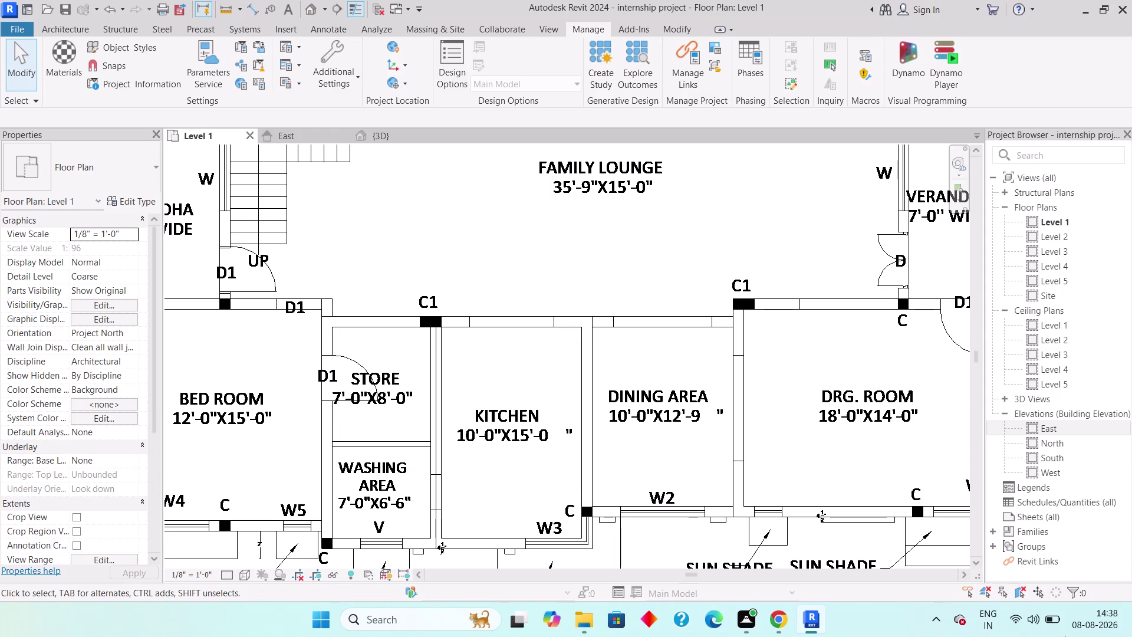
Pan to the row of rooms and measure the W2 opening below the dining area.
scroll(down, 3)
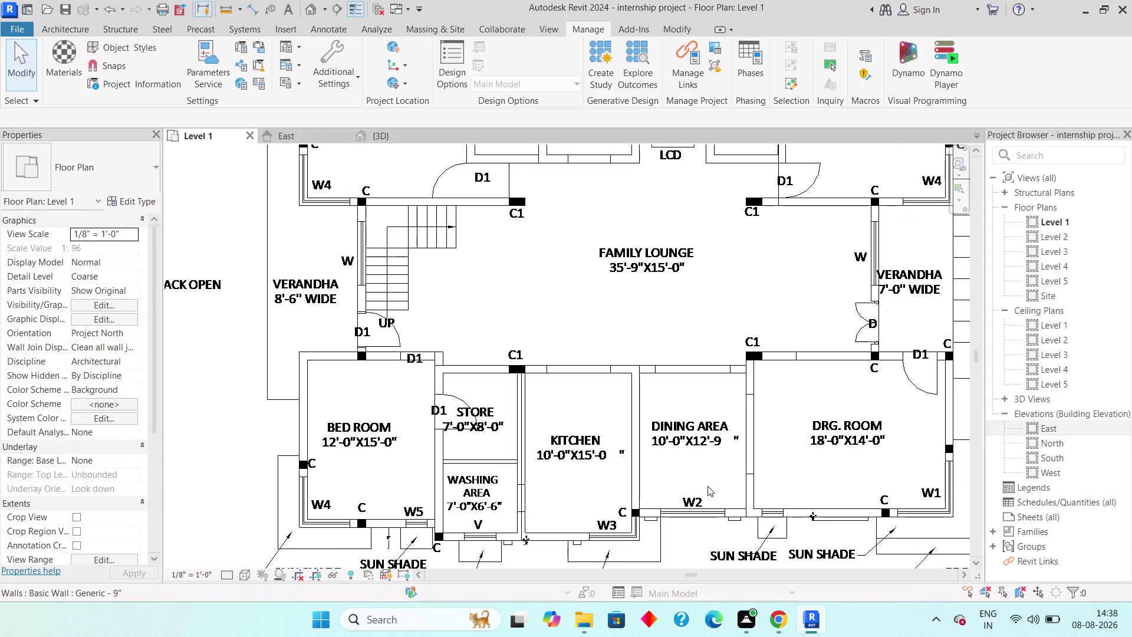
middle_drag(706, 485, 656, 425)
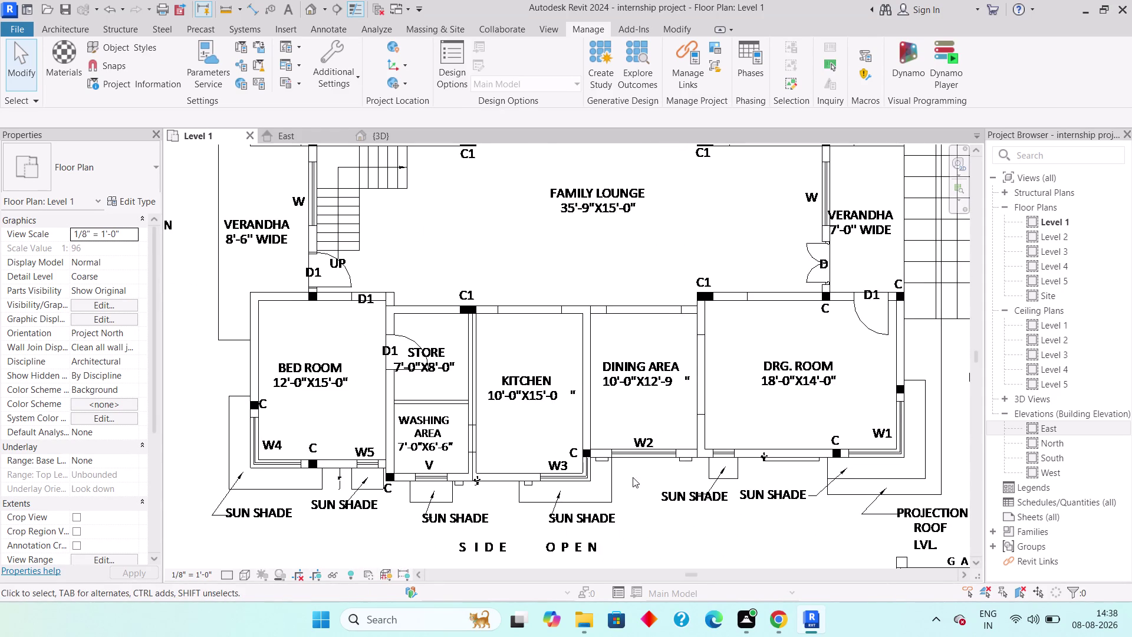
scroll(up, 3)
scroll(up, 3)
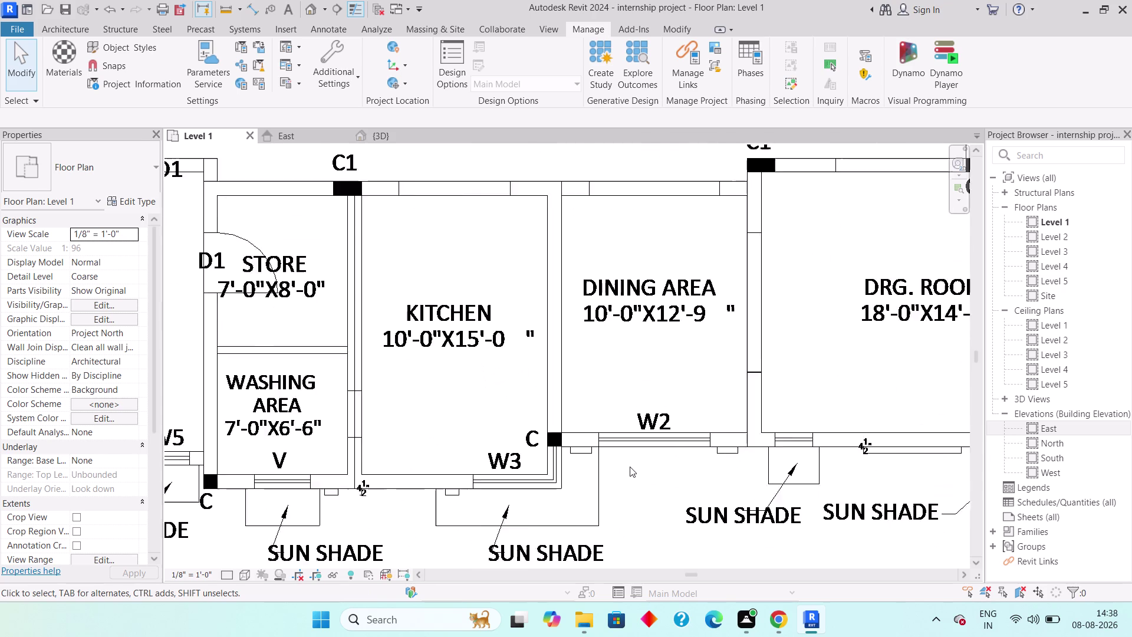
scroll(down, 3)
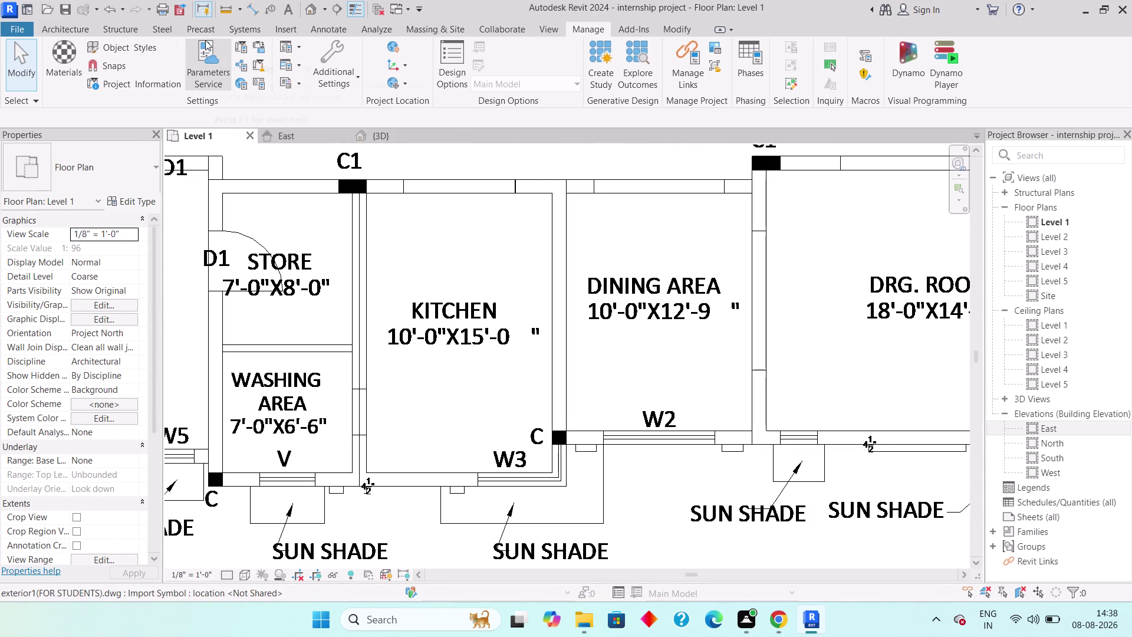
click(219, 11)
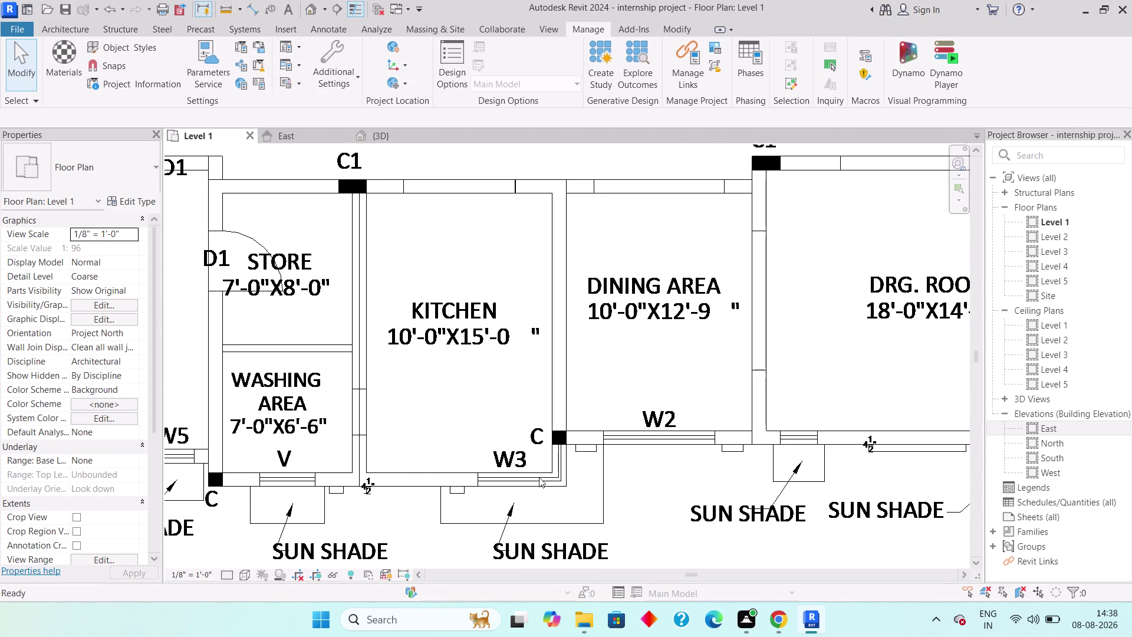
scroll(up, 3)
click(612, 455)
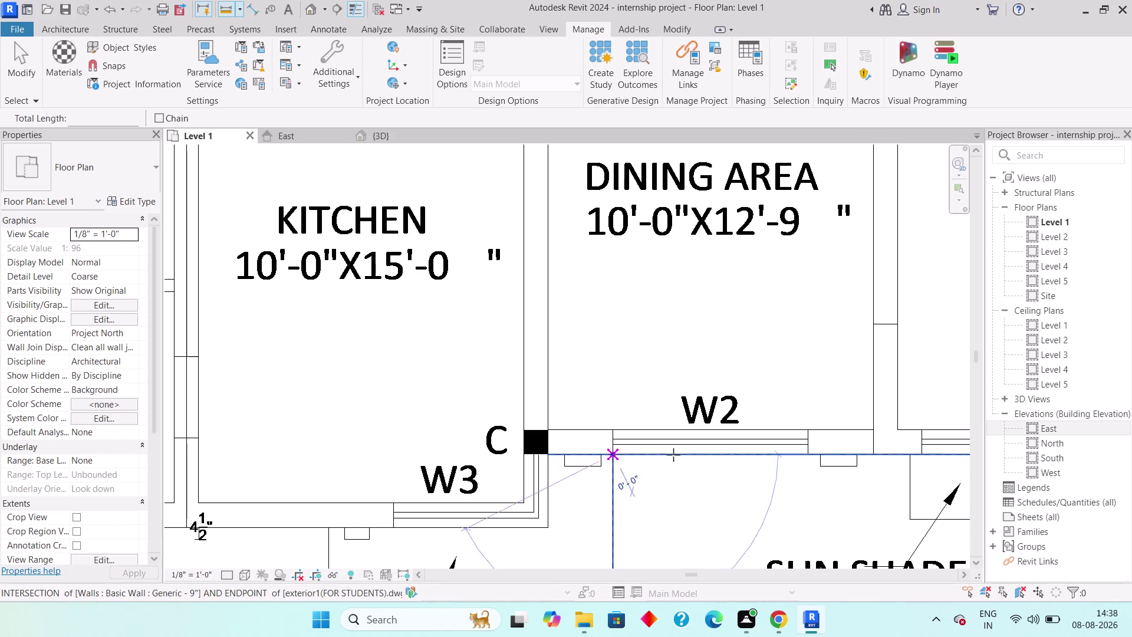
click(810, 453)
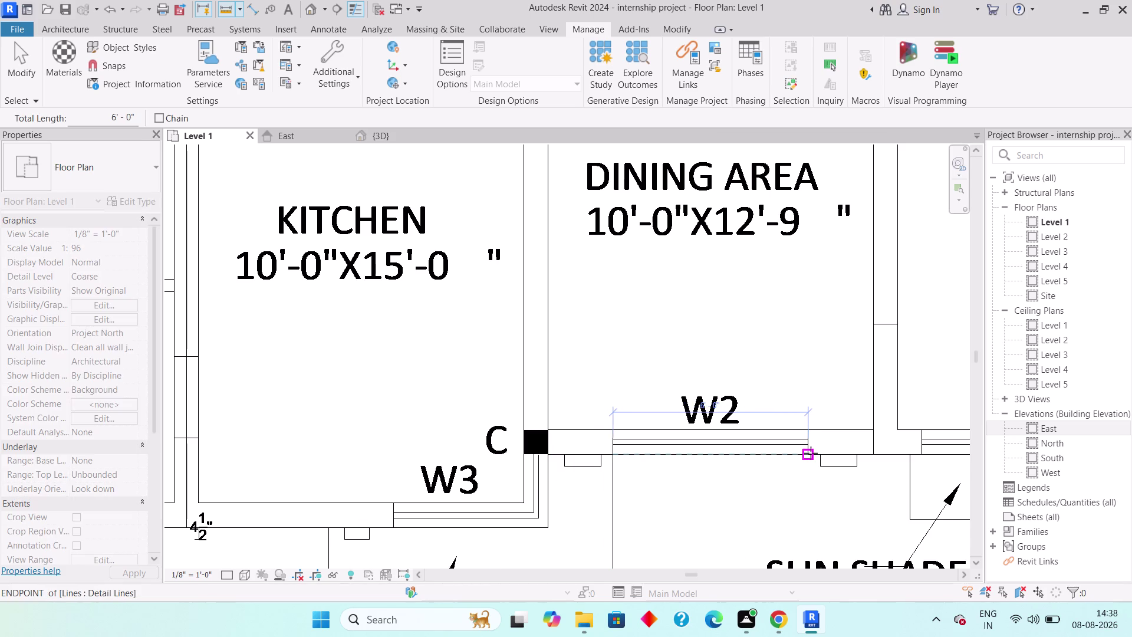
click(707, 407)
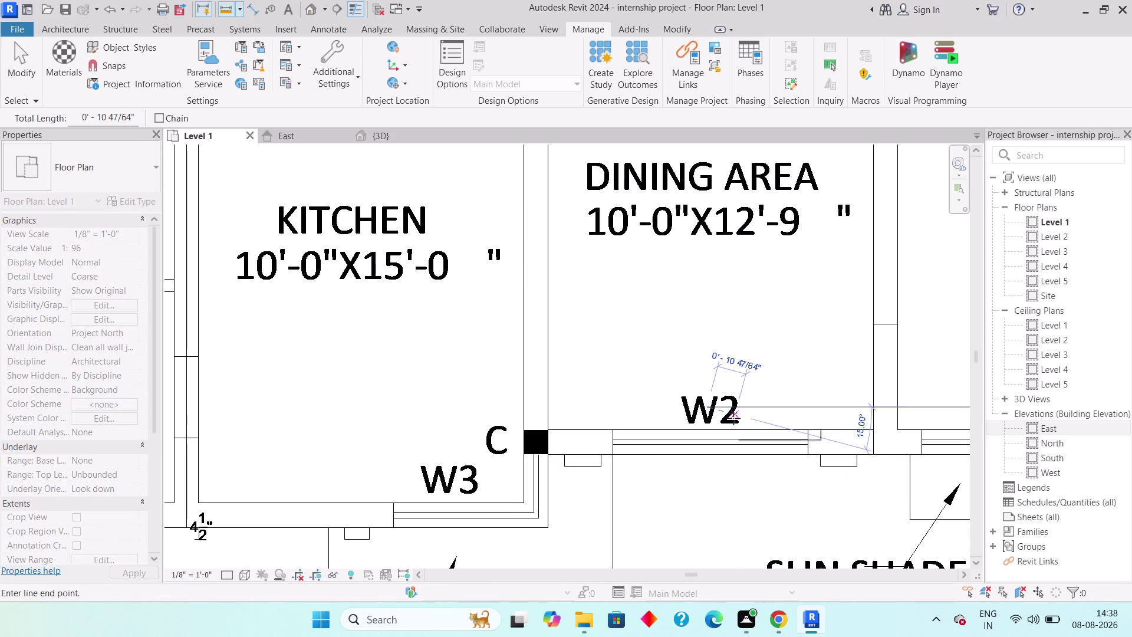
key(Escape)
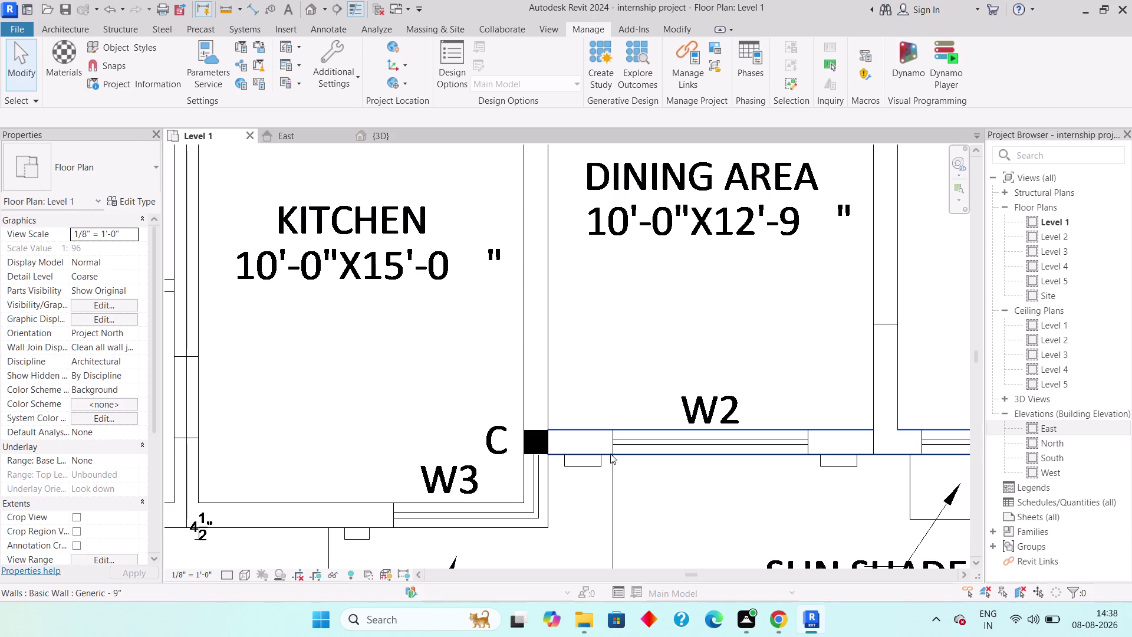
Re-measure the W2 opening end to end, confirming it reads 6'-0".
click(225, 9)
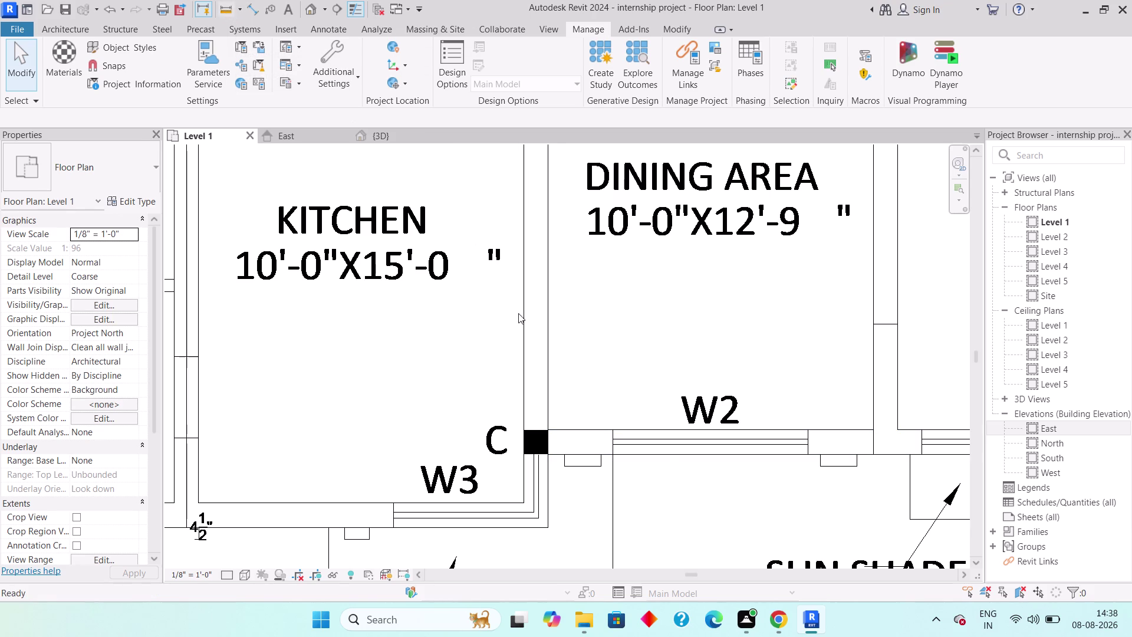
click(616, 456)
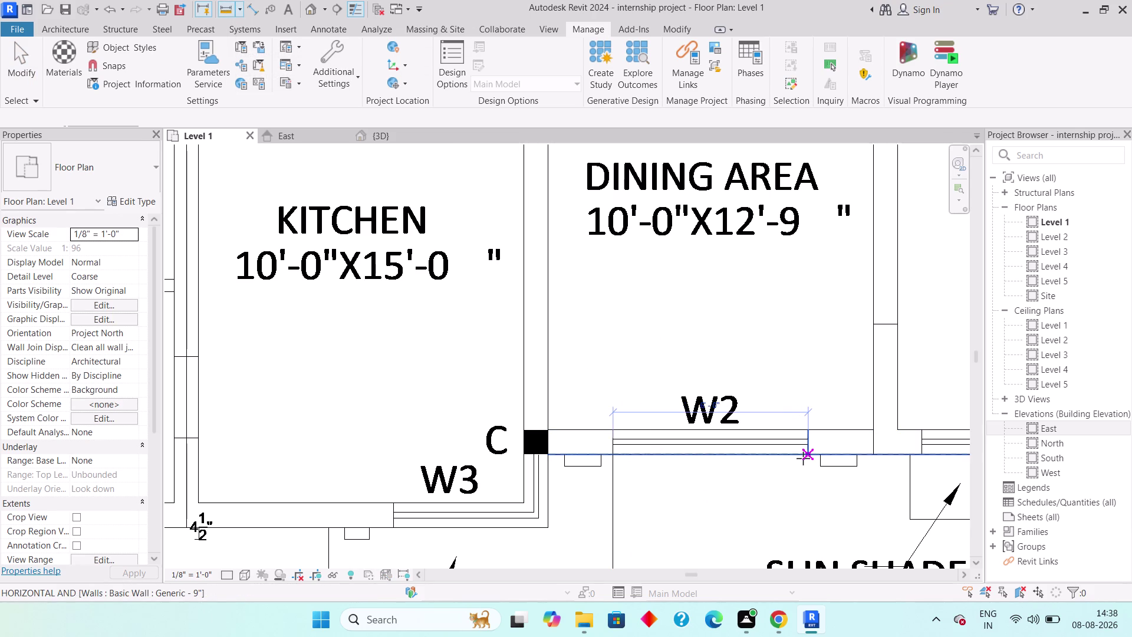
click(806, 458)
scroll(up, 3)
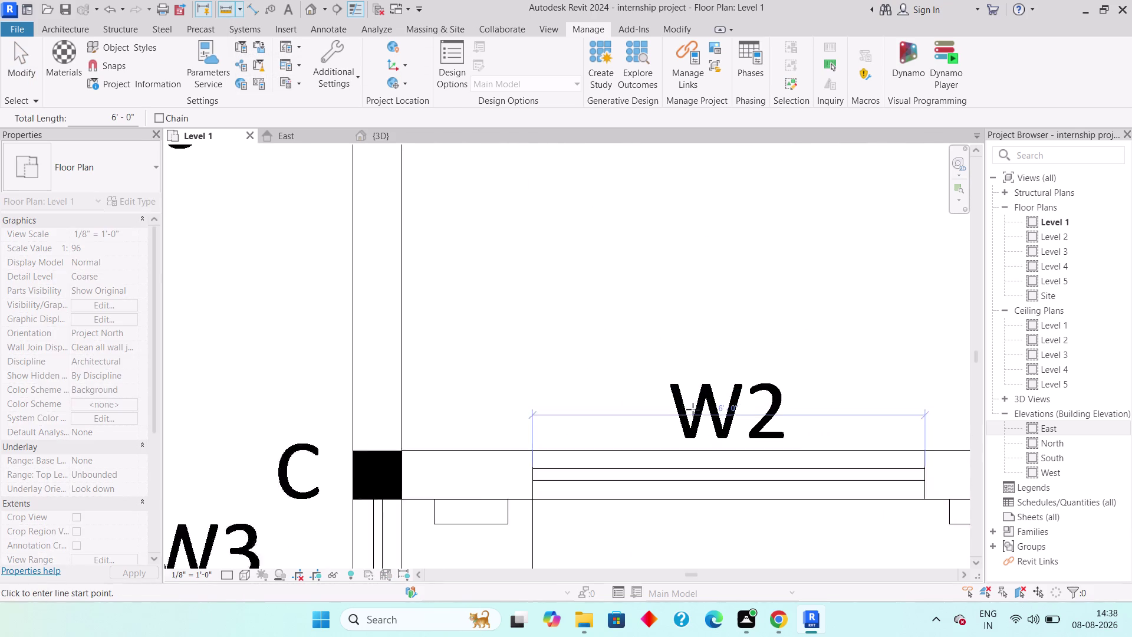
scroll(up, 3)
scroll(up, 3)
scroll(down, 3)
scroll(down, 3)
scroll(down, 3)
scroll(down, 3)
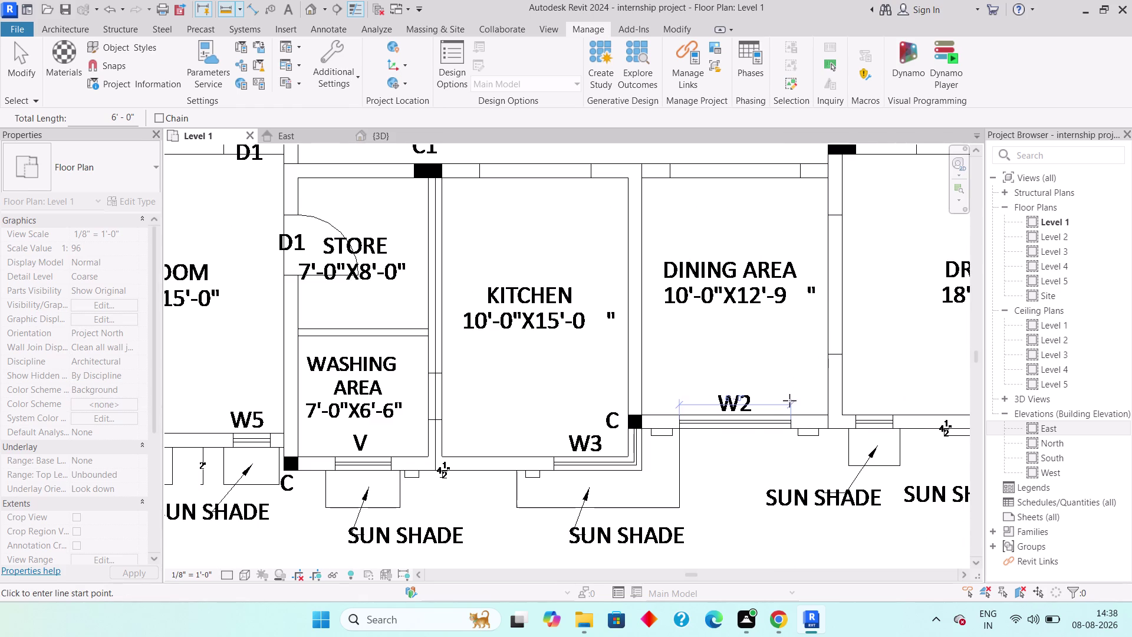
key(Escape)
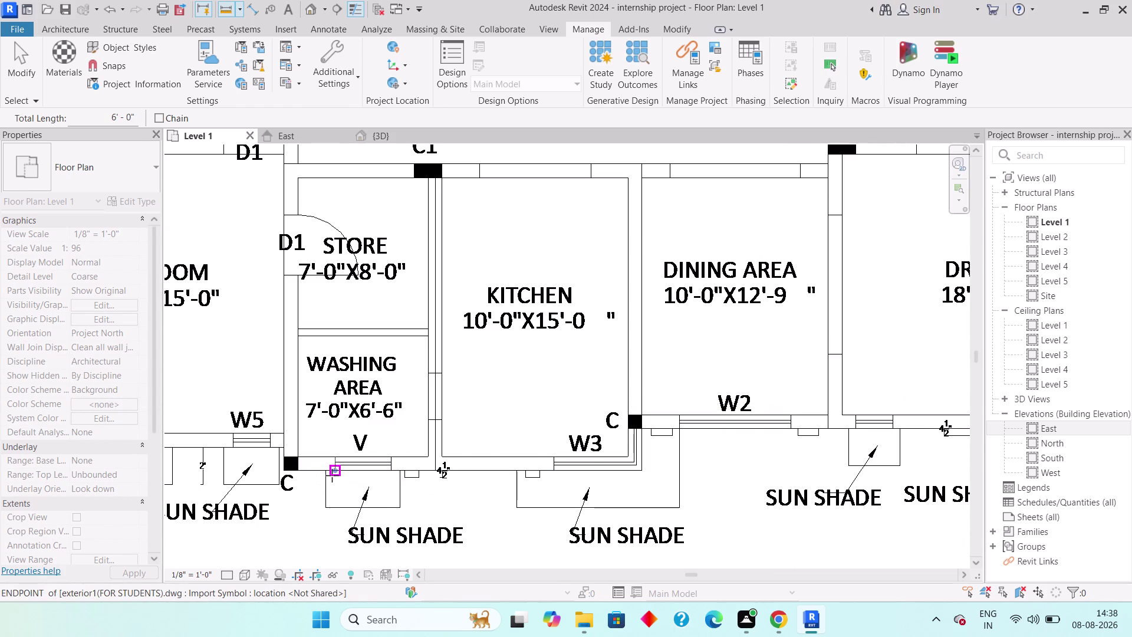
Pan to the washing area and begin measuring the V opening from its left end.
middle_drag(332, 475, 405, 477)
scroll(up, 3)
scroll(up, 3)
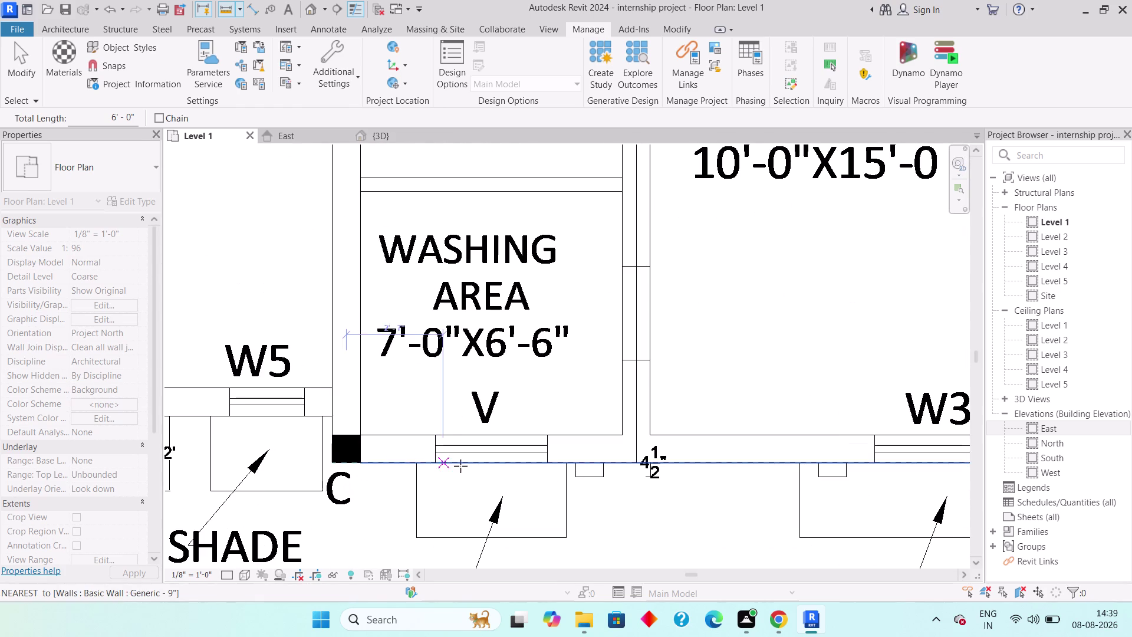
click(433, 463)
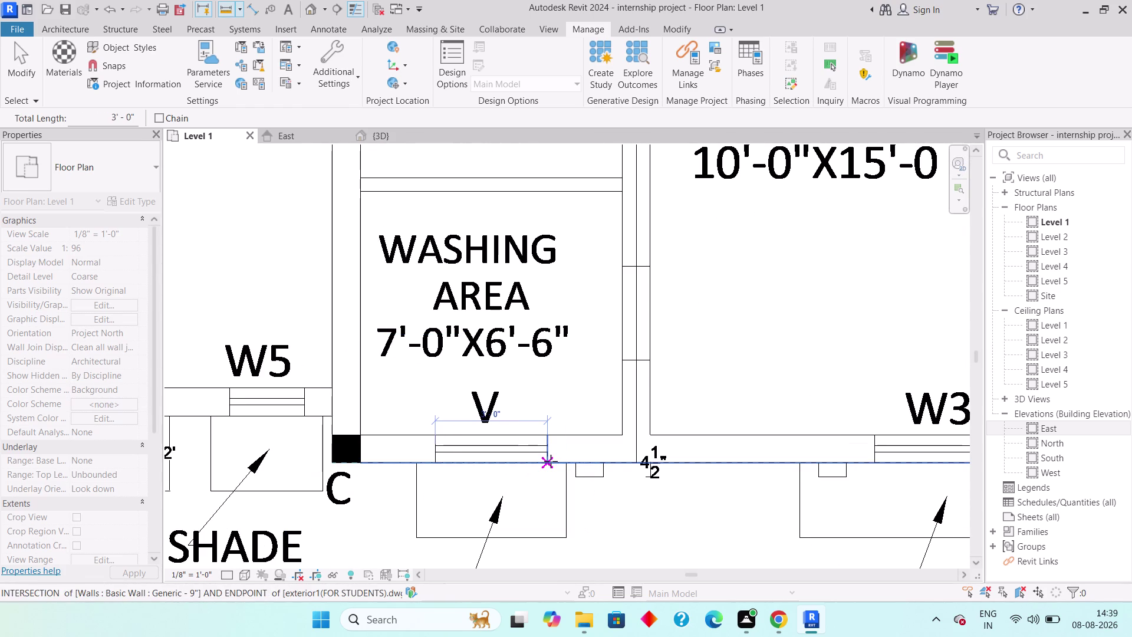
click(550, 461)
scroll(up, 3)
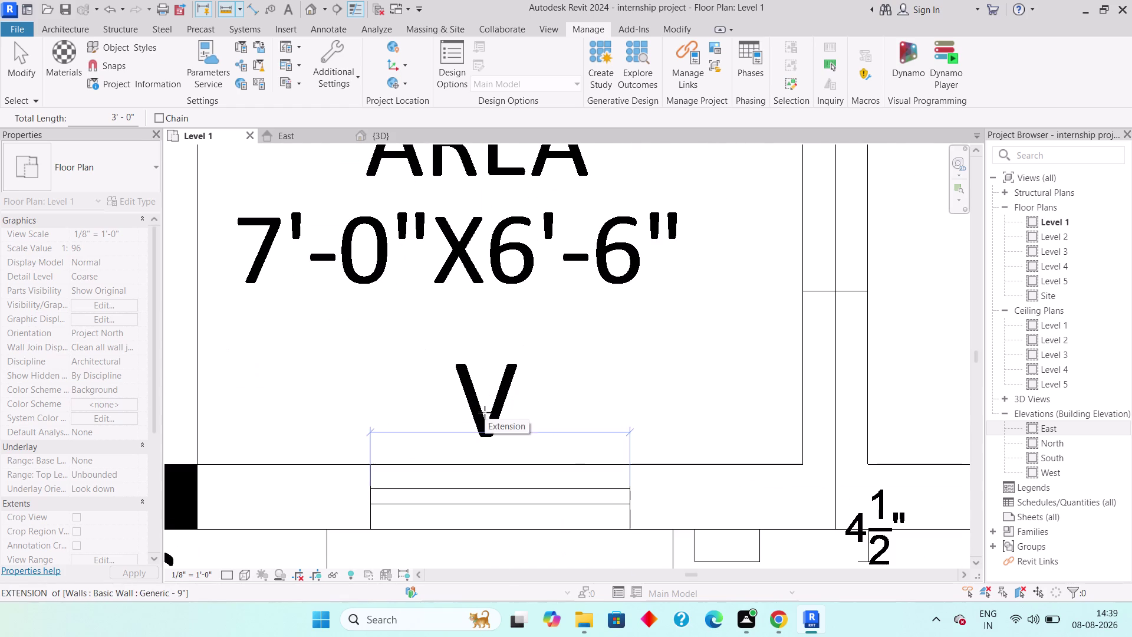
scroll(down, 3)
scroll(down, 3)
middle_drag(459, 419, 674, 415)
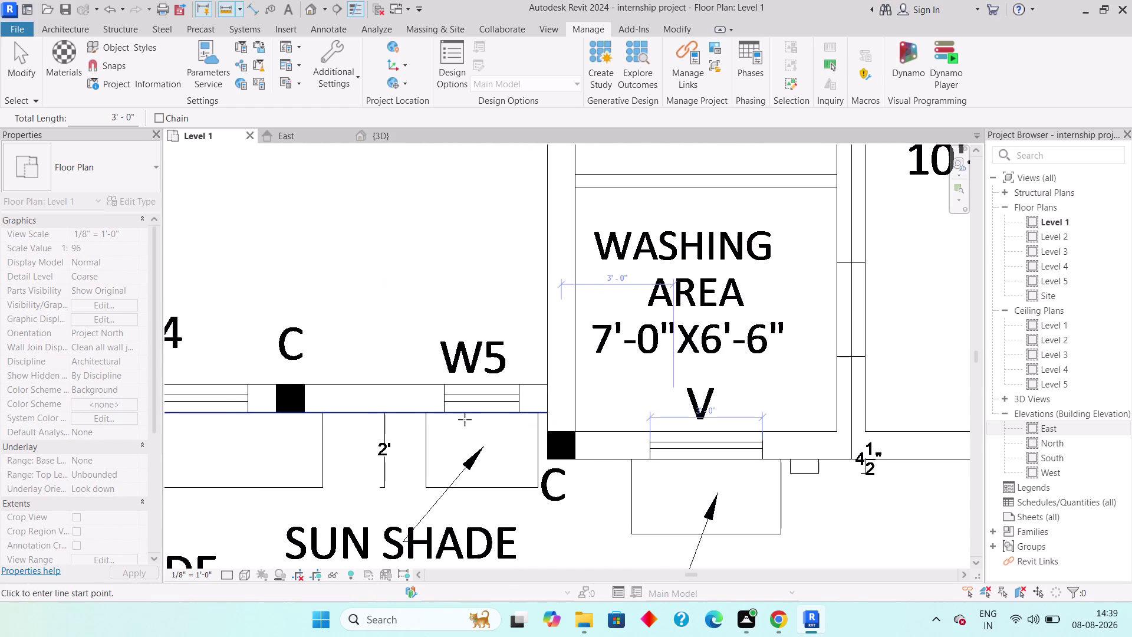
scroll(up, 3)
click(436, 402)
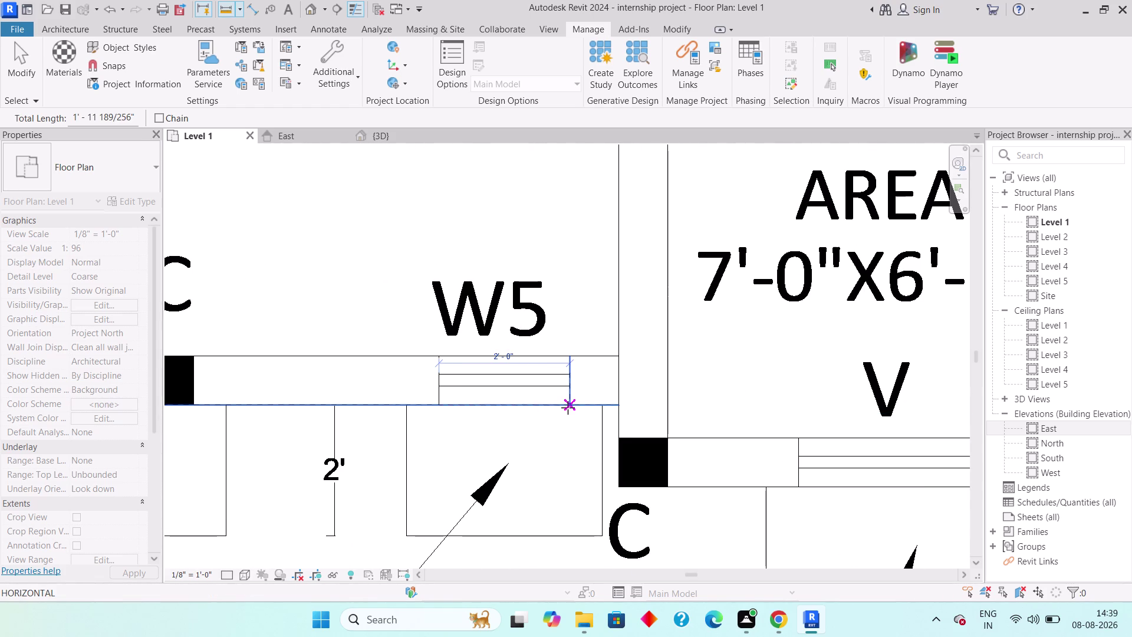
click(569, 405)
key(Escape)
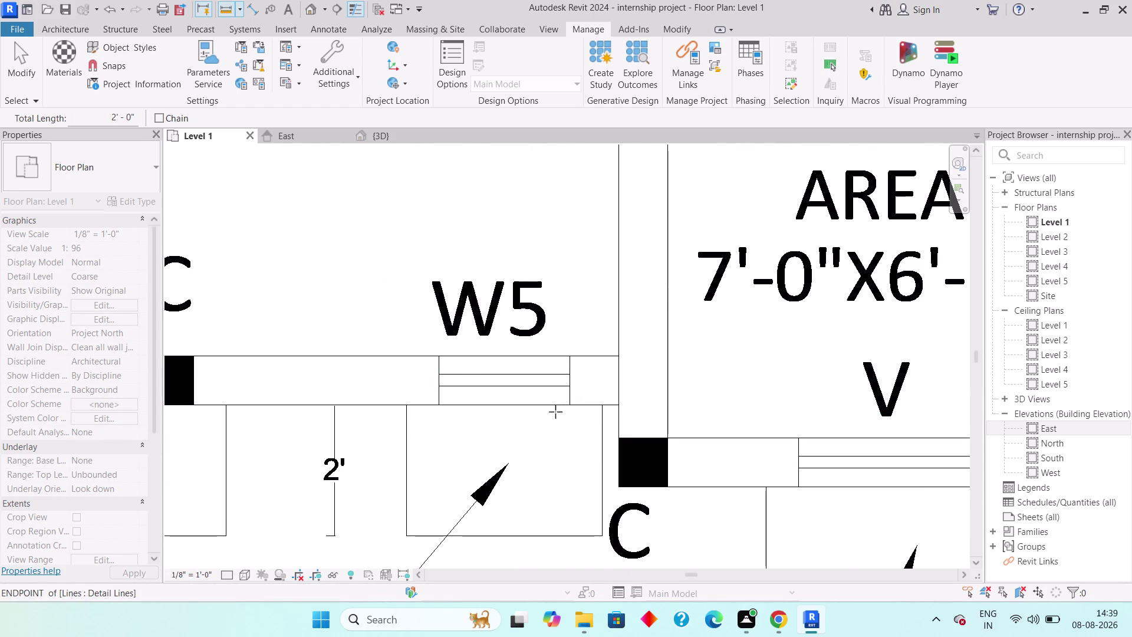
scroll(down, 3)
middle_drag(529, 475, 679, 414)
scroll(down, 3)
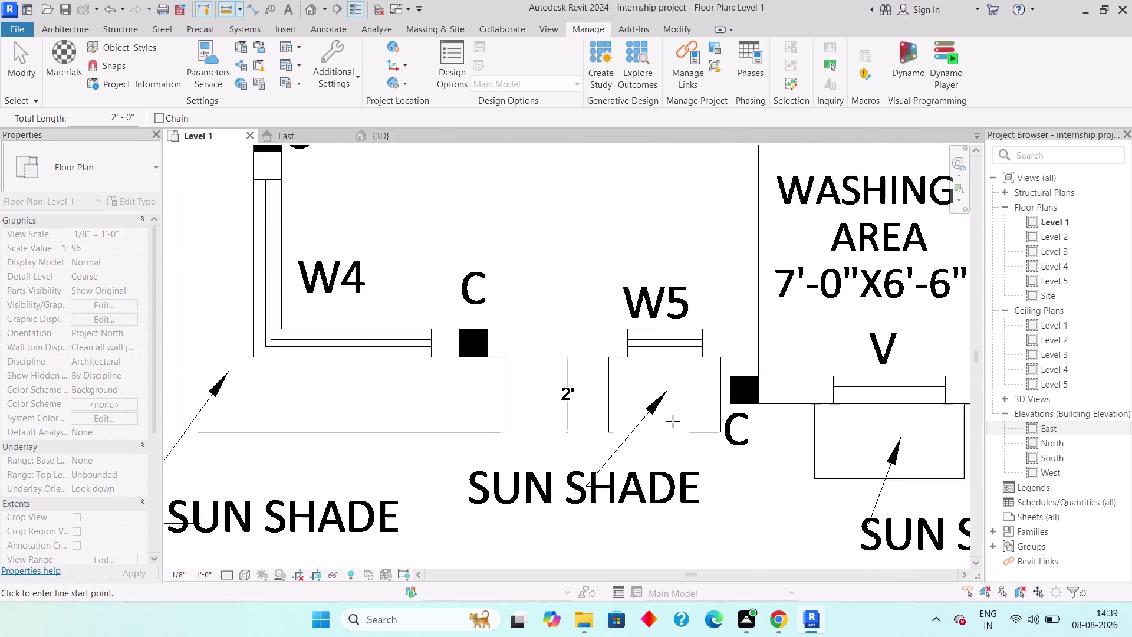
scroll(down, 3)
middle_drag(811, 470, 480, 503)
scroll(down, 3)
middle_drag(675, 489, 654, 508)
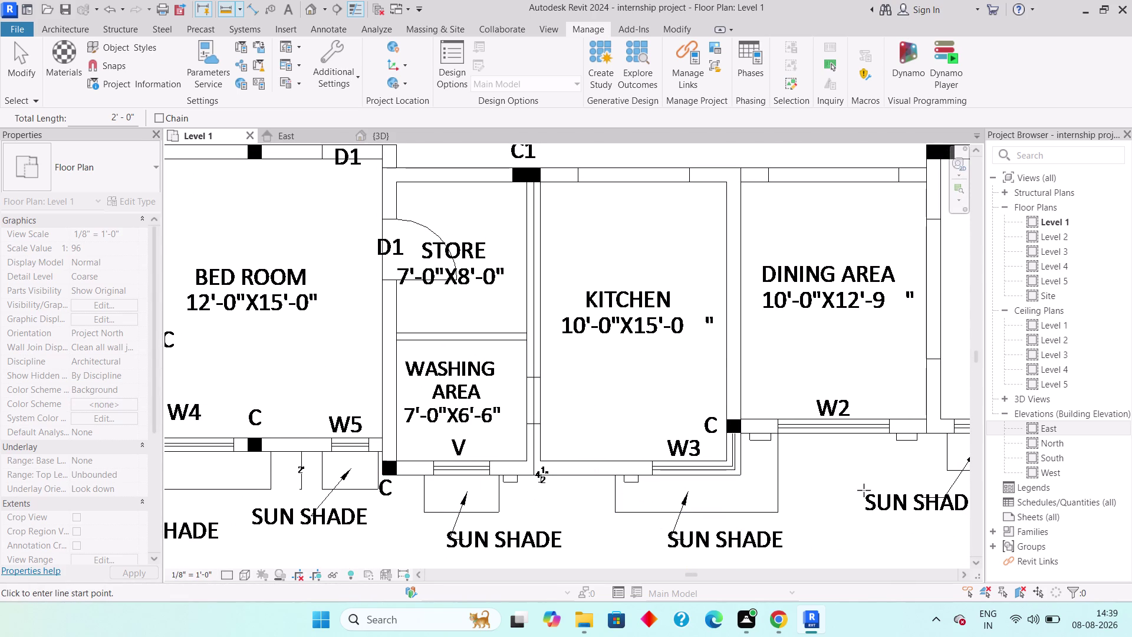
middle_drag(808, 485, 639, 483)
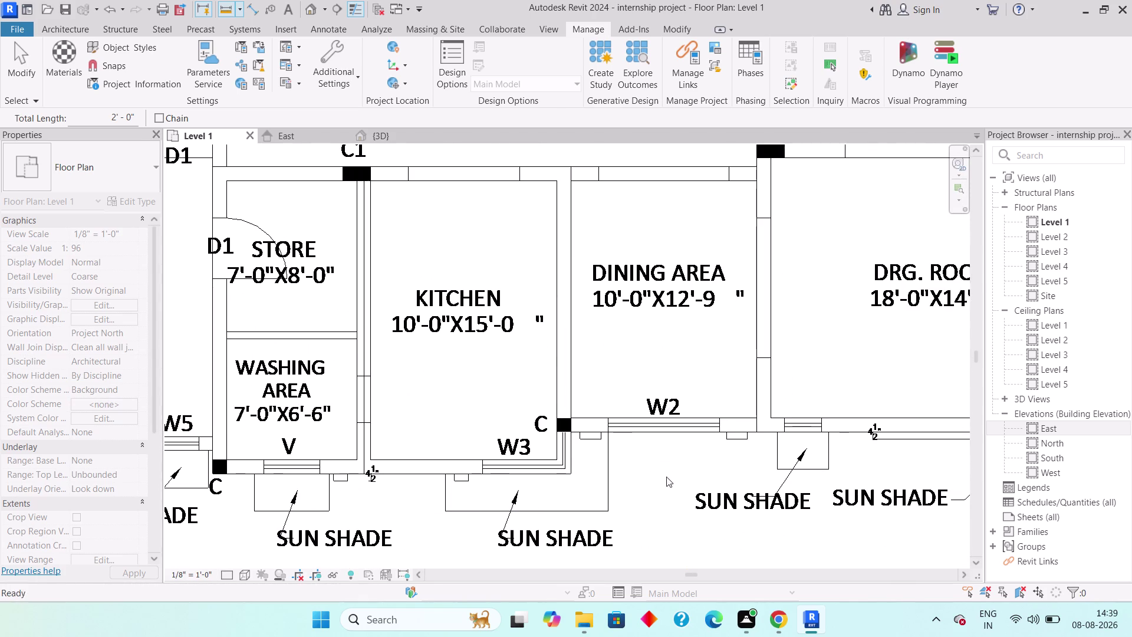
scroll(up, 3)
scroll(up, 3)
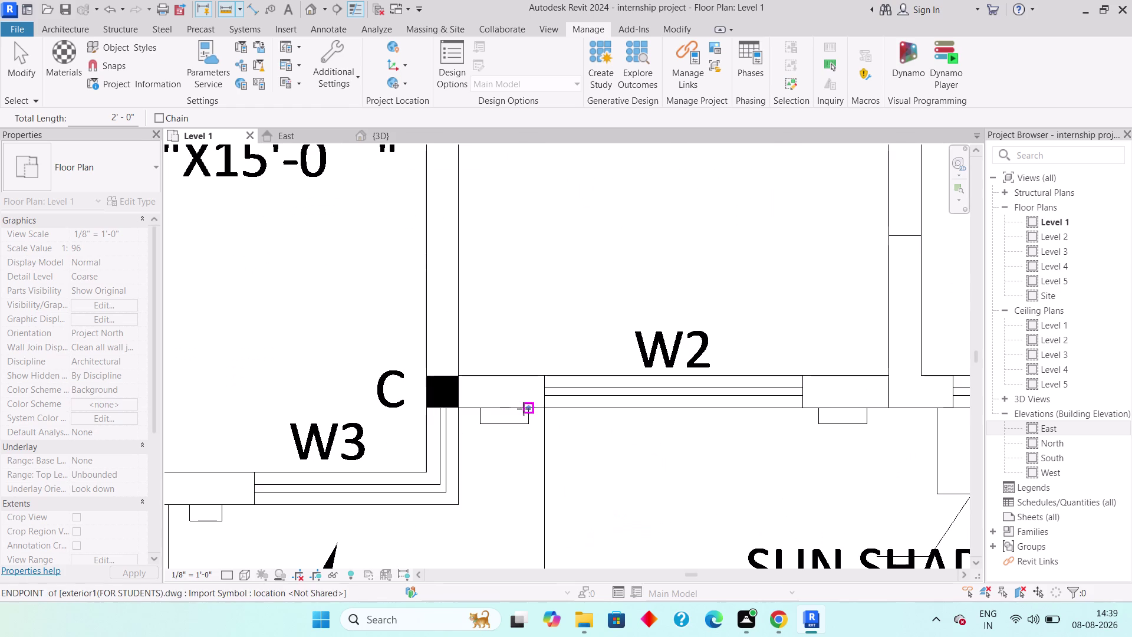
click(544, 409)
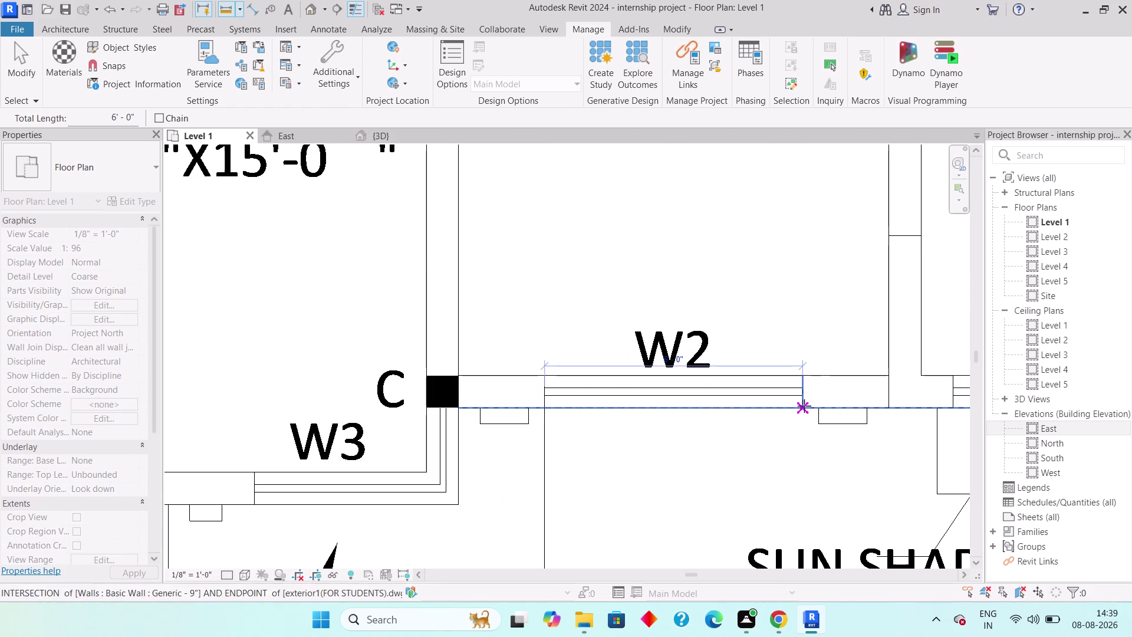
click(804, 406)
scroll(up, 3)
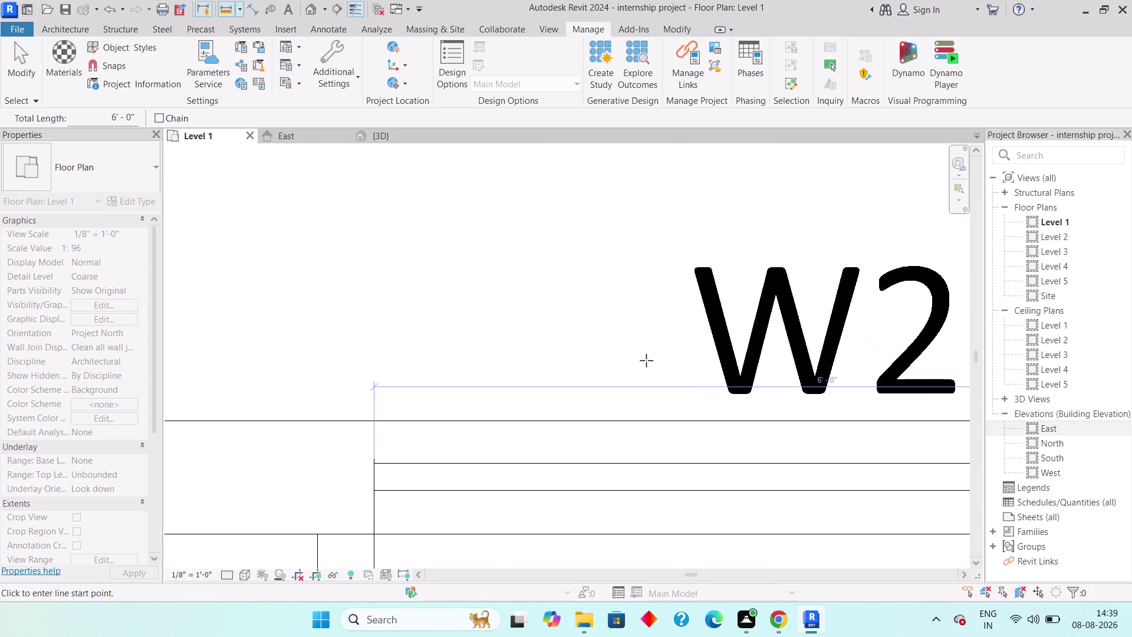
scroll(down, 3)
scroll(down, 3)
scroll(down, 3)
key(Escape)
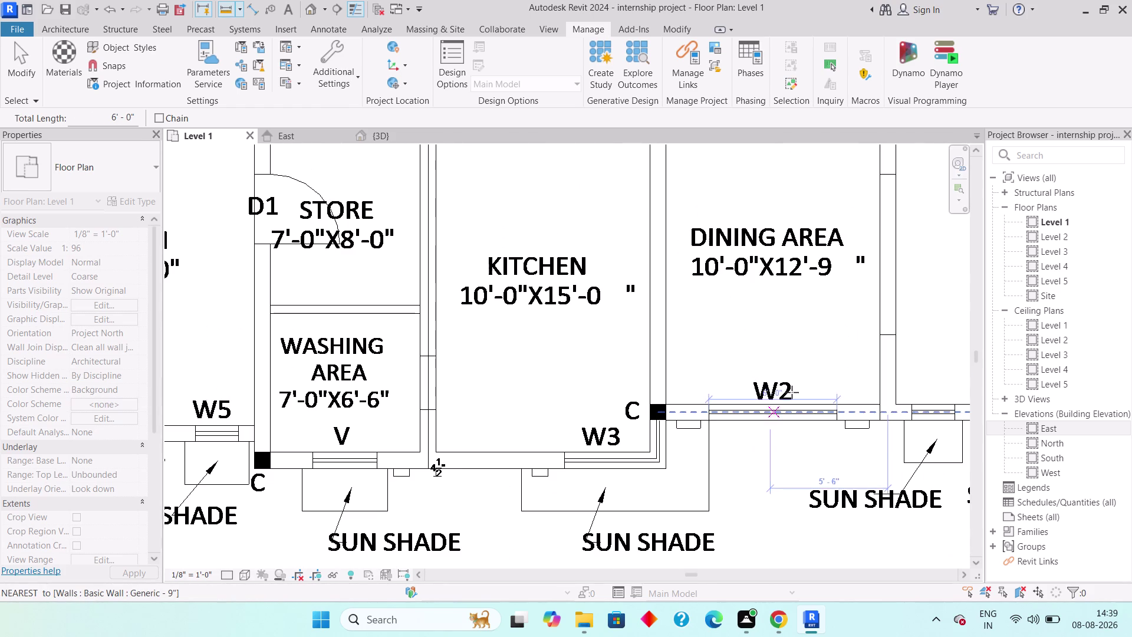
middle_drag(815, 358, 707, 455)
scroll(down, 3)
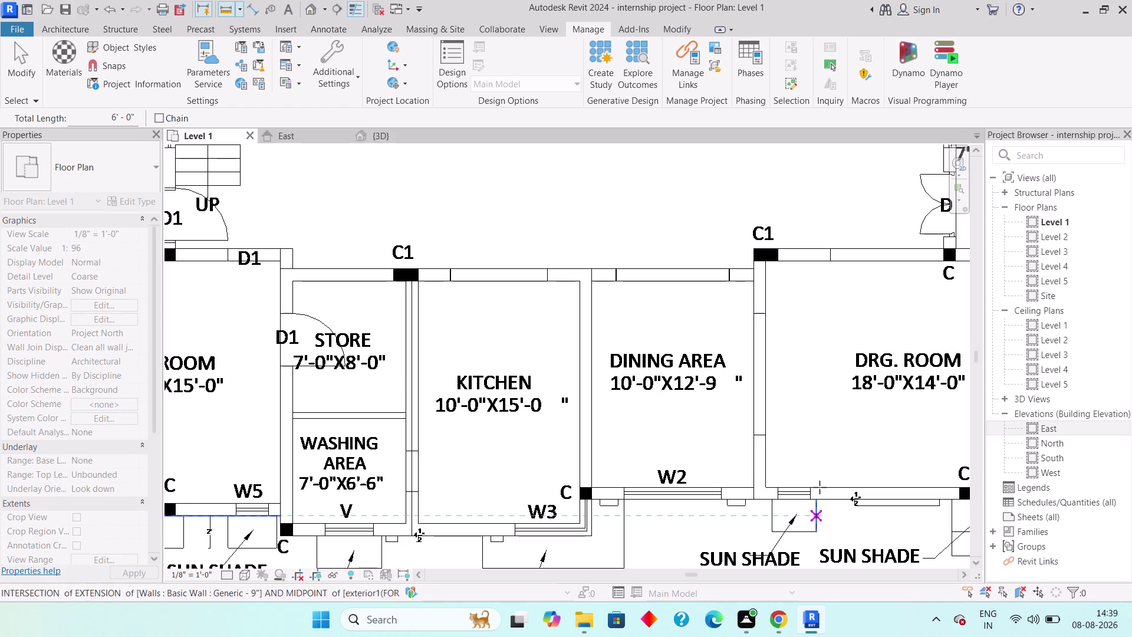
scroll(down, 3)
middle_drag(728, 343, 727, 369)
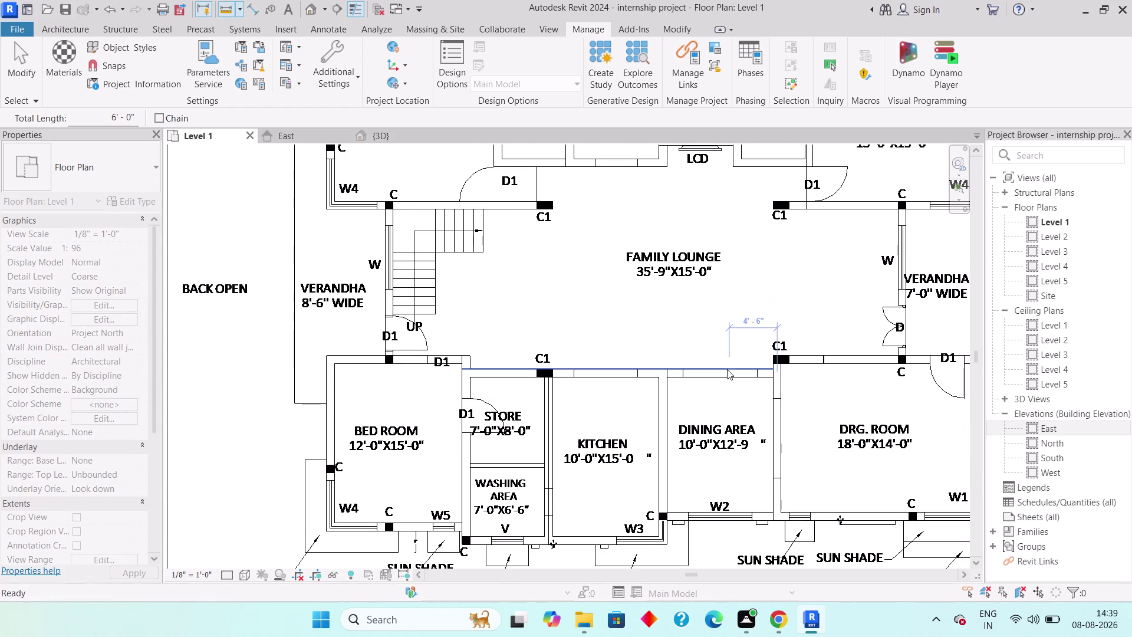
middle_drag(679, 256, 674, 417)
scroll(down, 3)
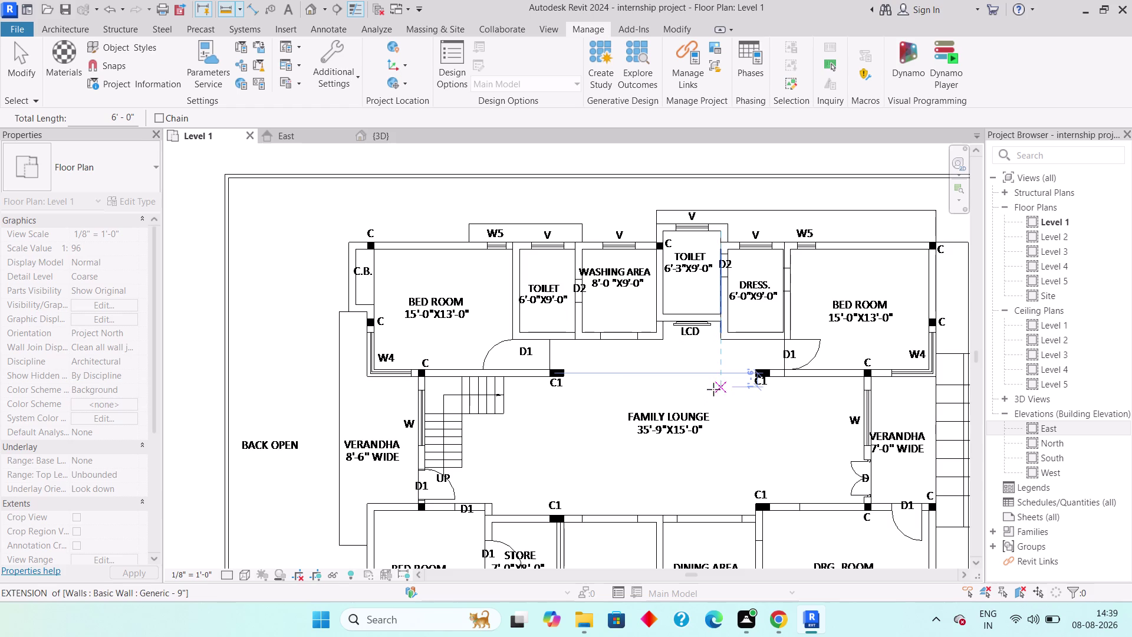
Cancel the wall just started at the corner by the verandah.
scroll(up, 3)
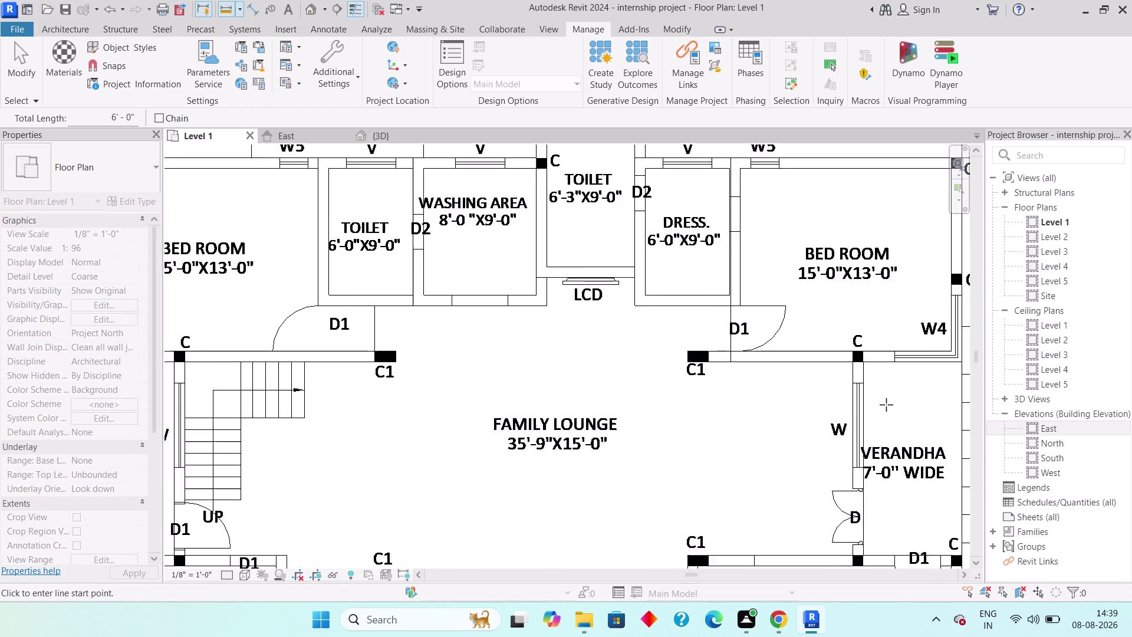
scroll(up, 3)
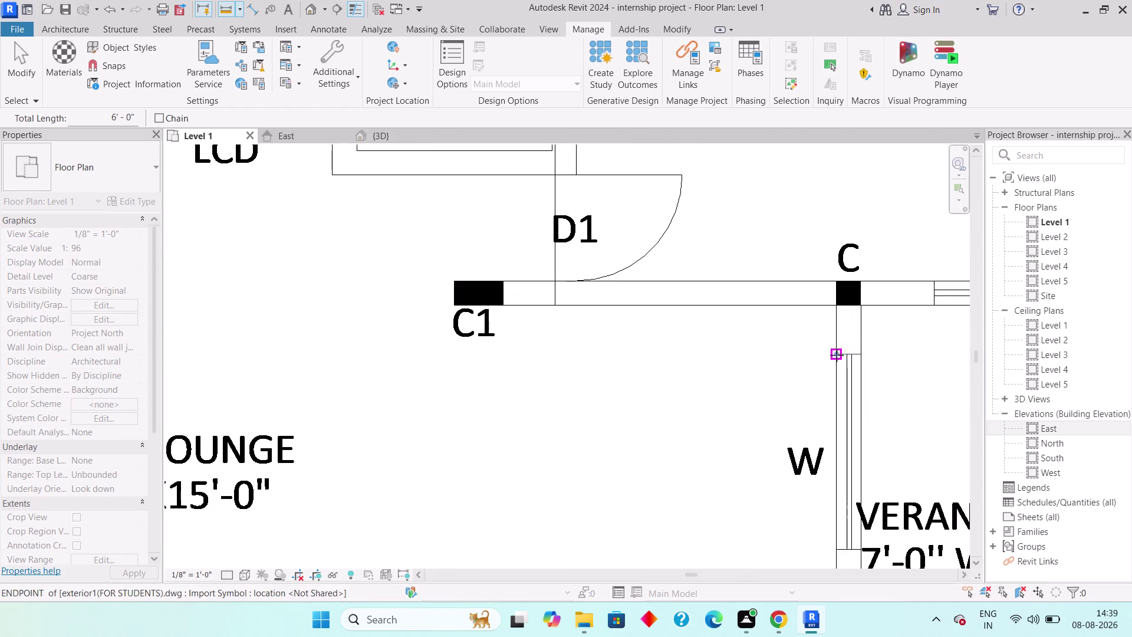
click(837, 355)
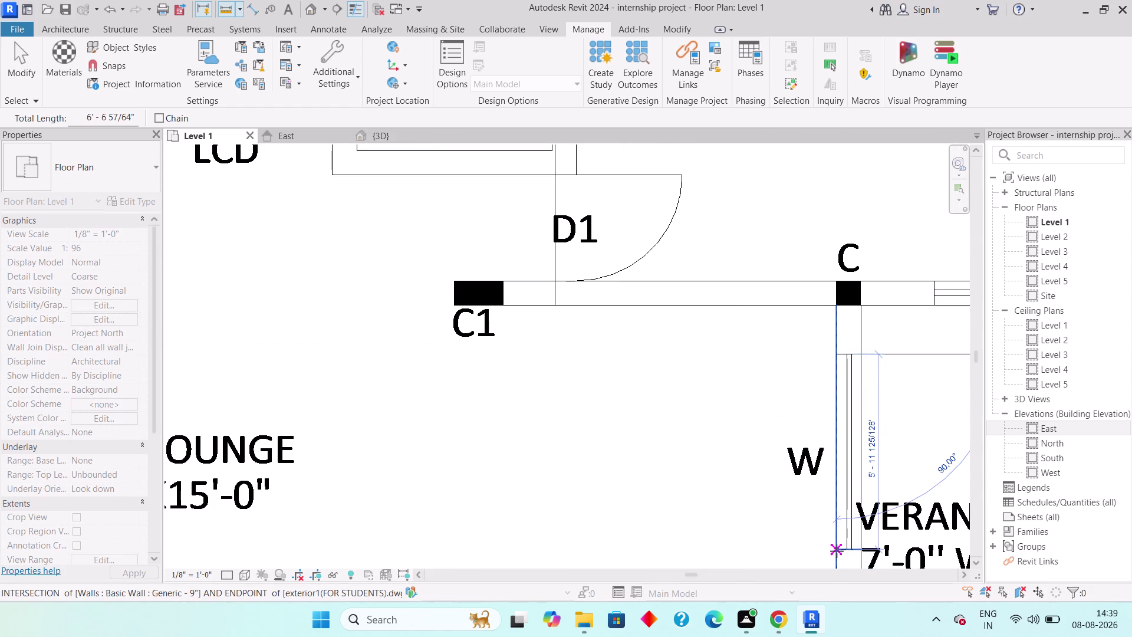
scroll(down, 3)
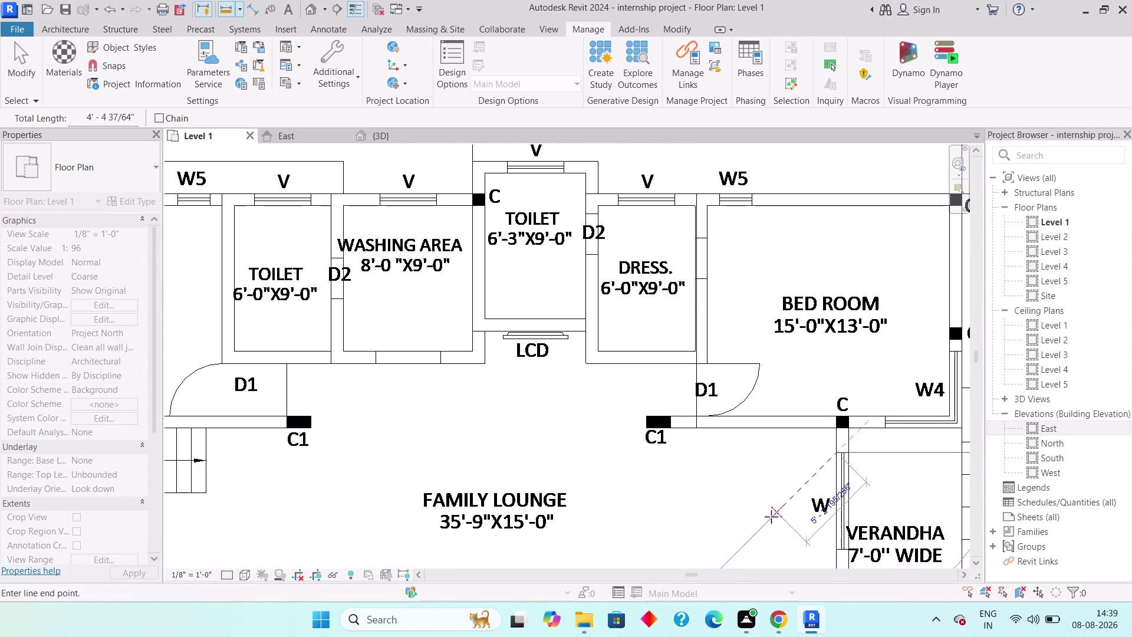
key(Escape)
Pan and zoom the plan toward the left bedroom.
middle_drag(681, 525, 920, 452)
scroll(down, 3)
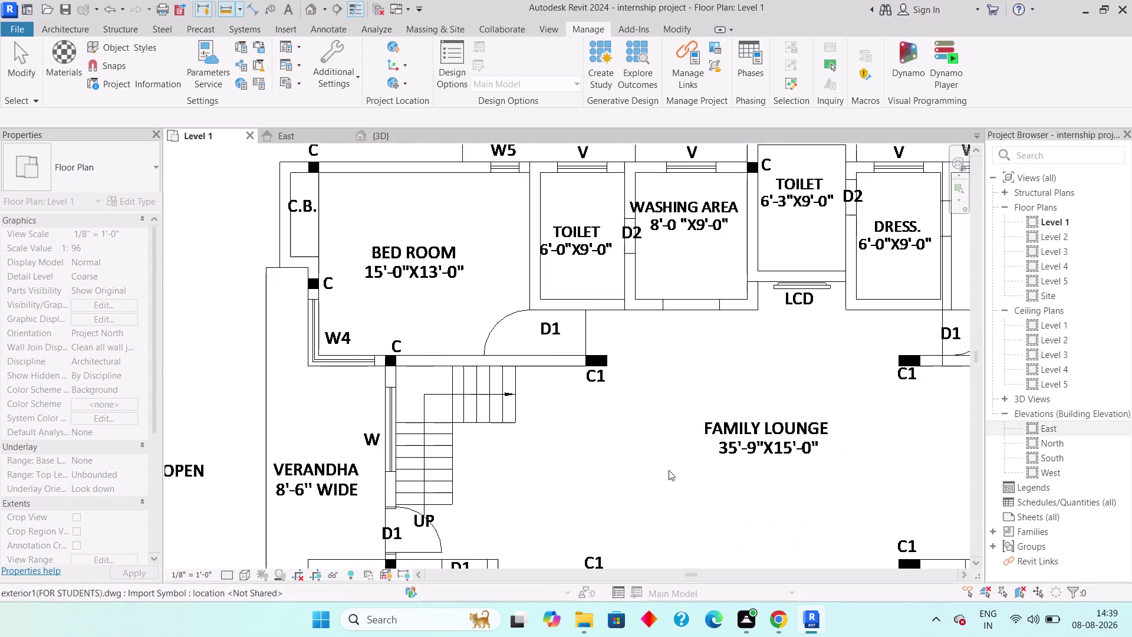
scroll(up, 3)
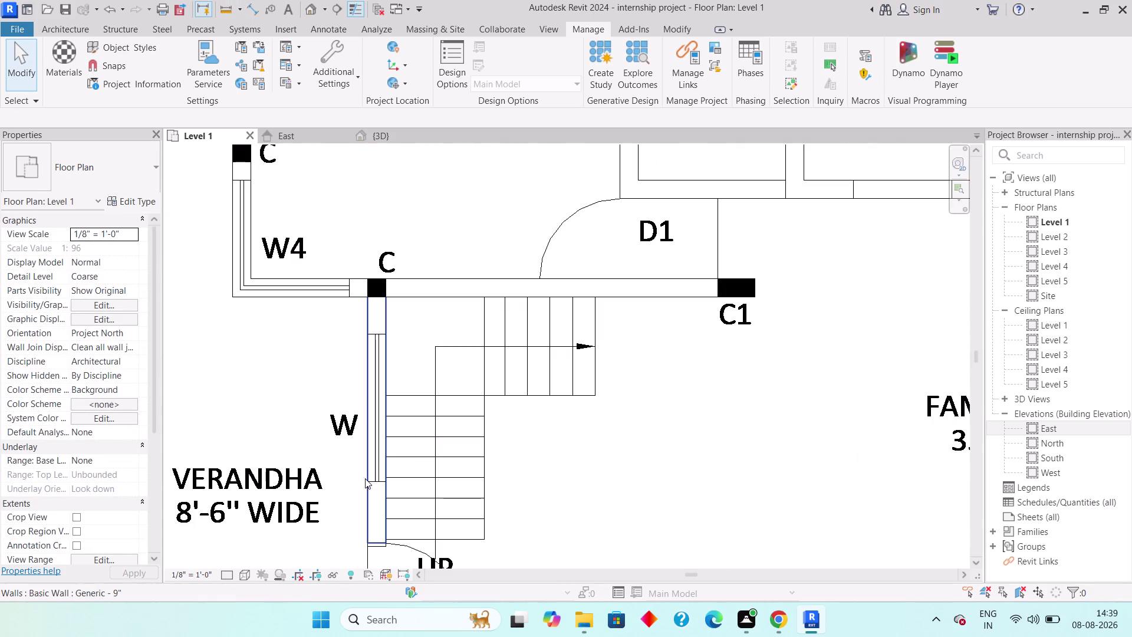
scroll(down, 3)
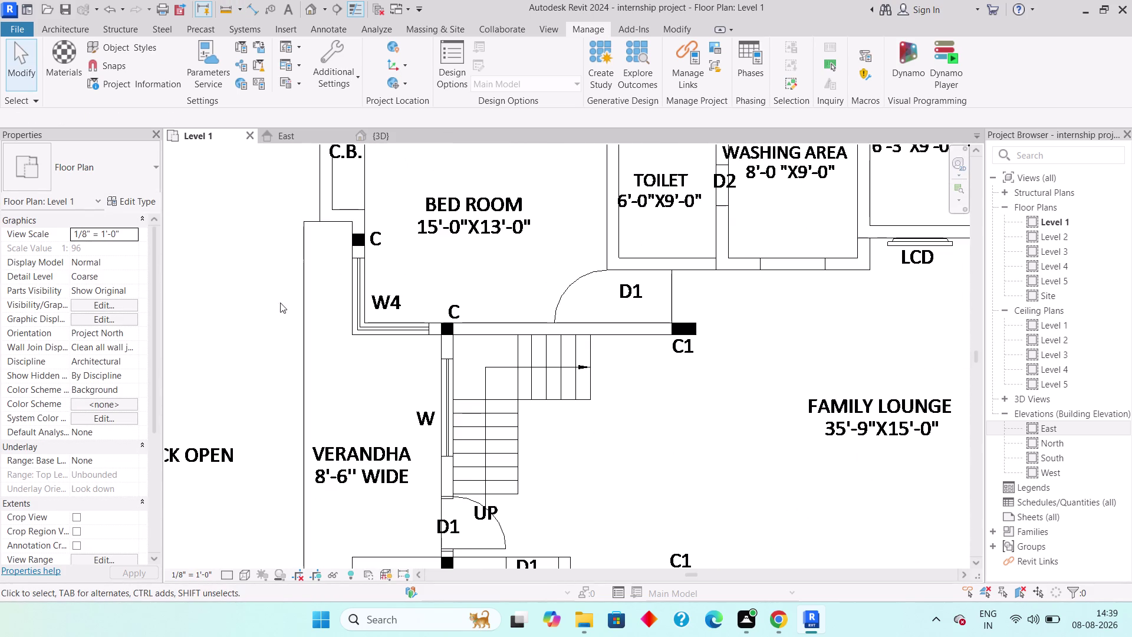
click(48, 32)
Start the Window tool and bring up Load Family to fetch a window family.
click(132, 80)
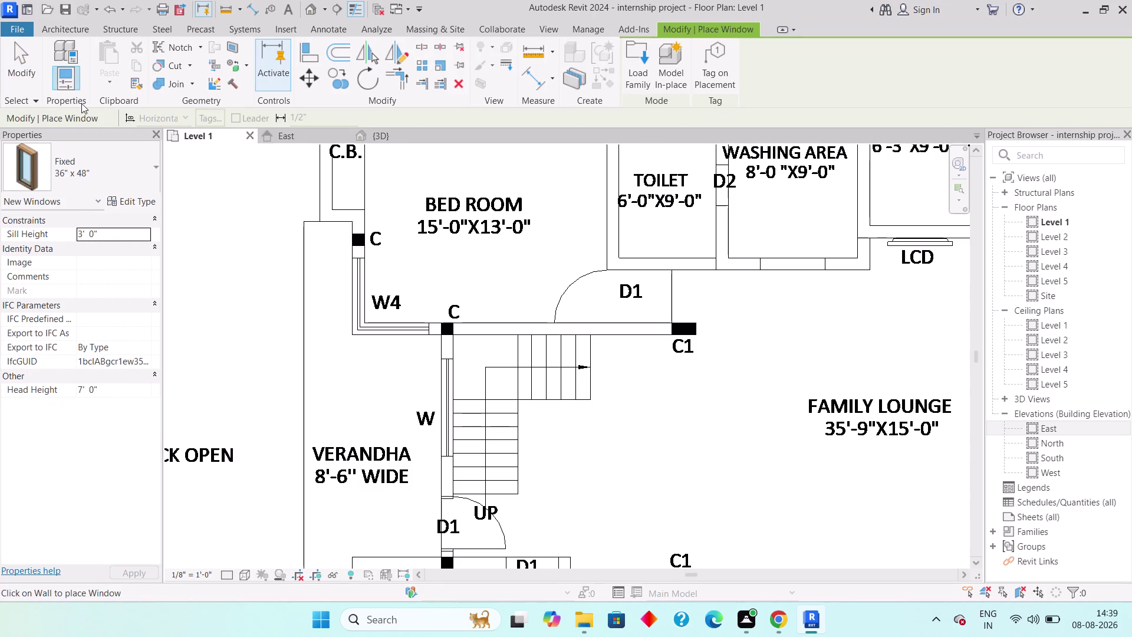
click(638, 63)
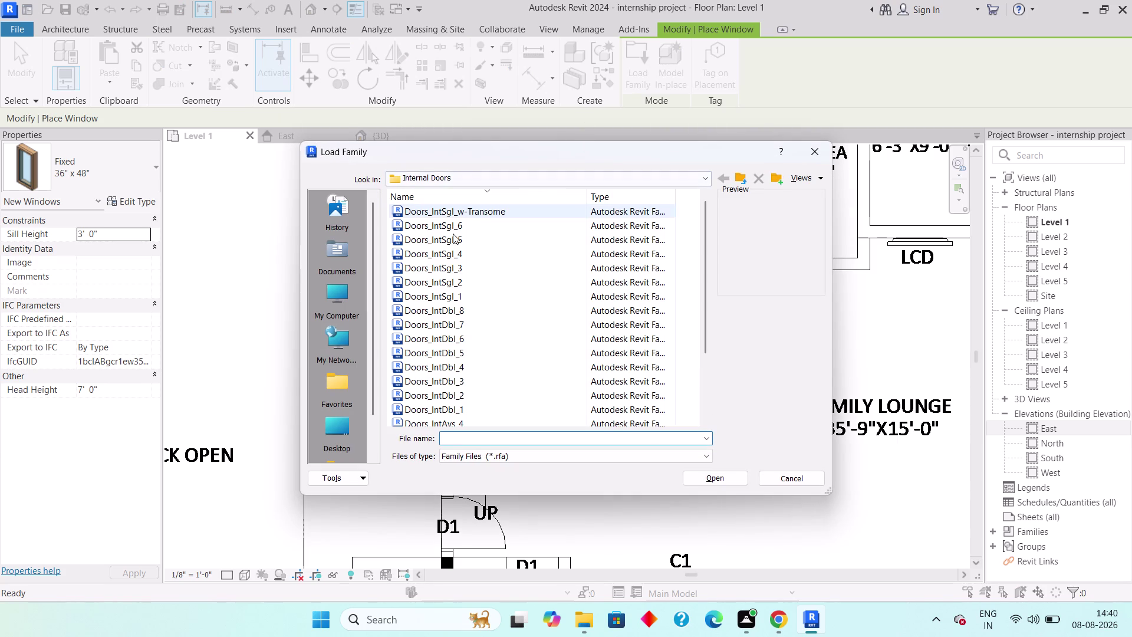
Go up from Internal Doors to the UK library and select the Windows folder.
click(737, 184)
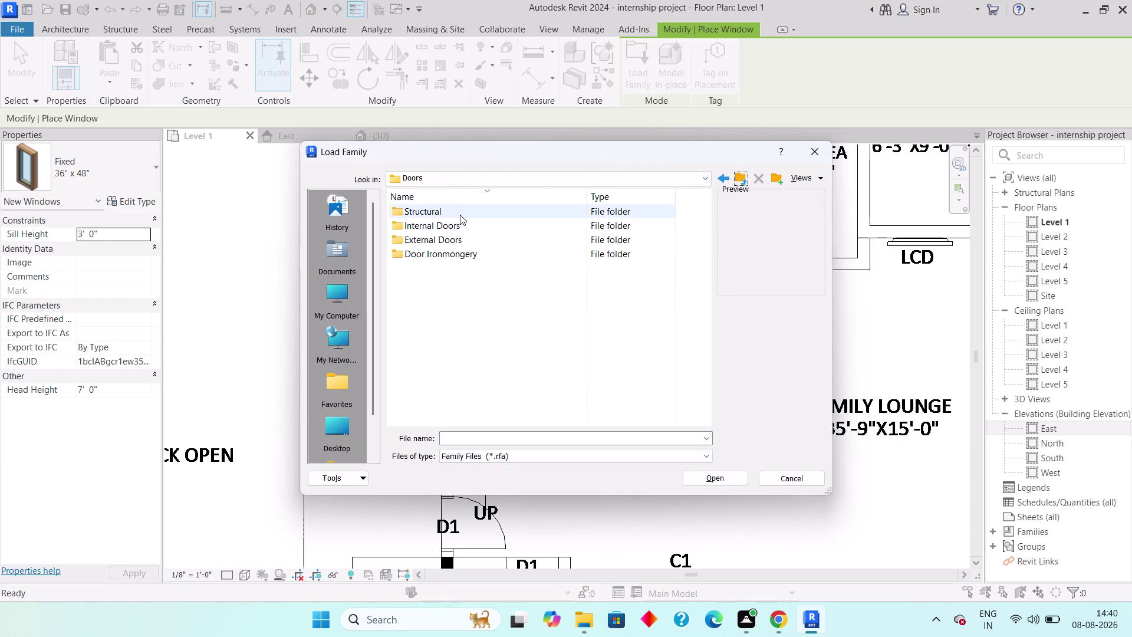
click(742, 181)
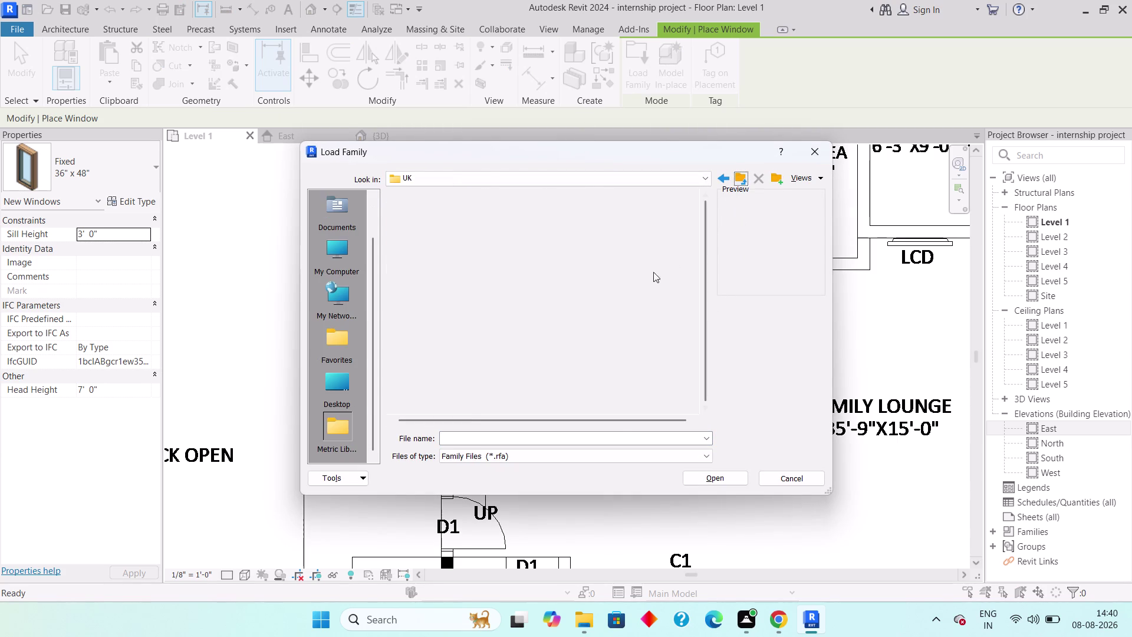
scroll(down, 3)
scroll(down, 3)
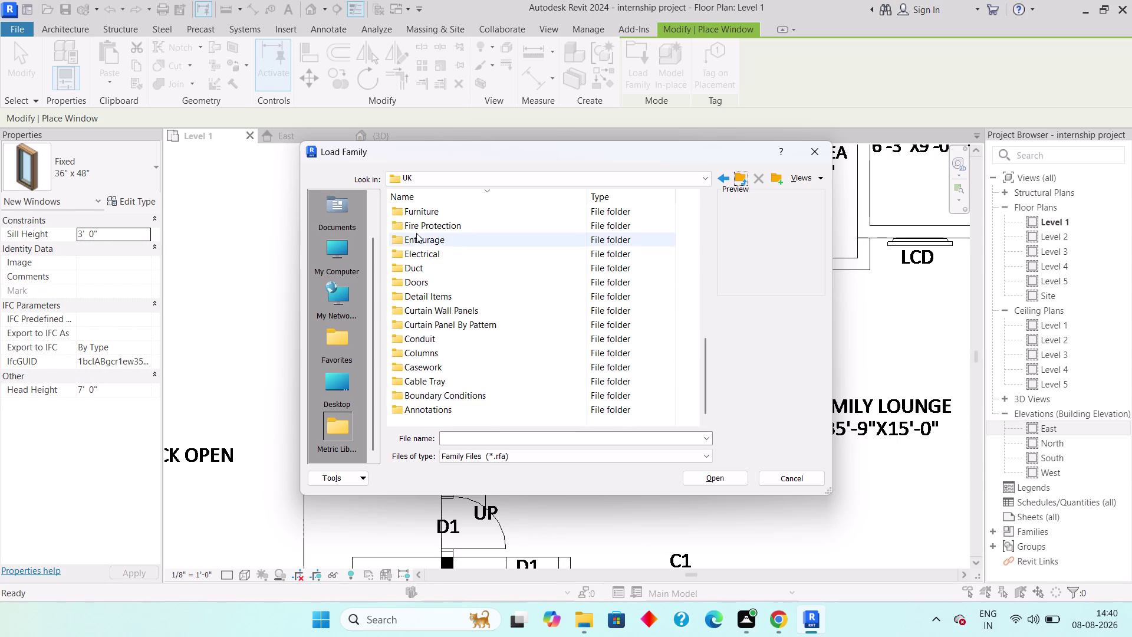
scroll(up, 3)
scroll(up, 3)
scroll(up, 3)
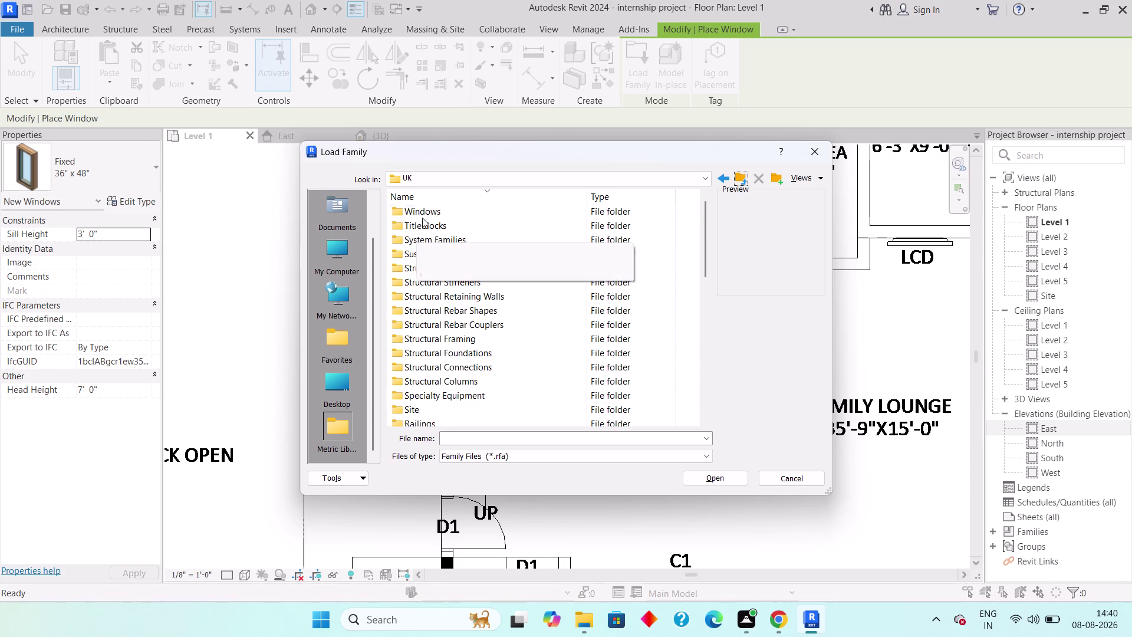
click(424, 212)
Enter the Windows folder and preview families from Windows_Tpl_w-Glazing_Bars to Windows_Tpl_Plain.
double_click(424, 212)
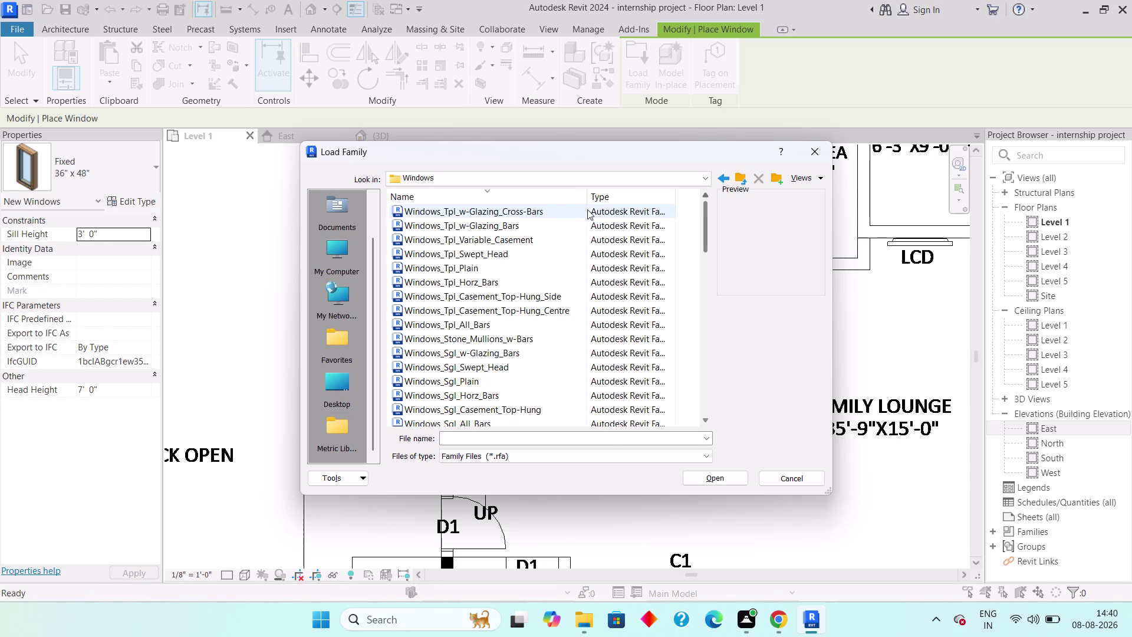
click(550, 211)
key(Down)
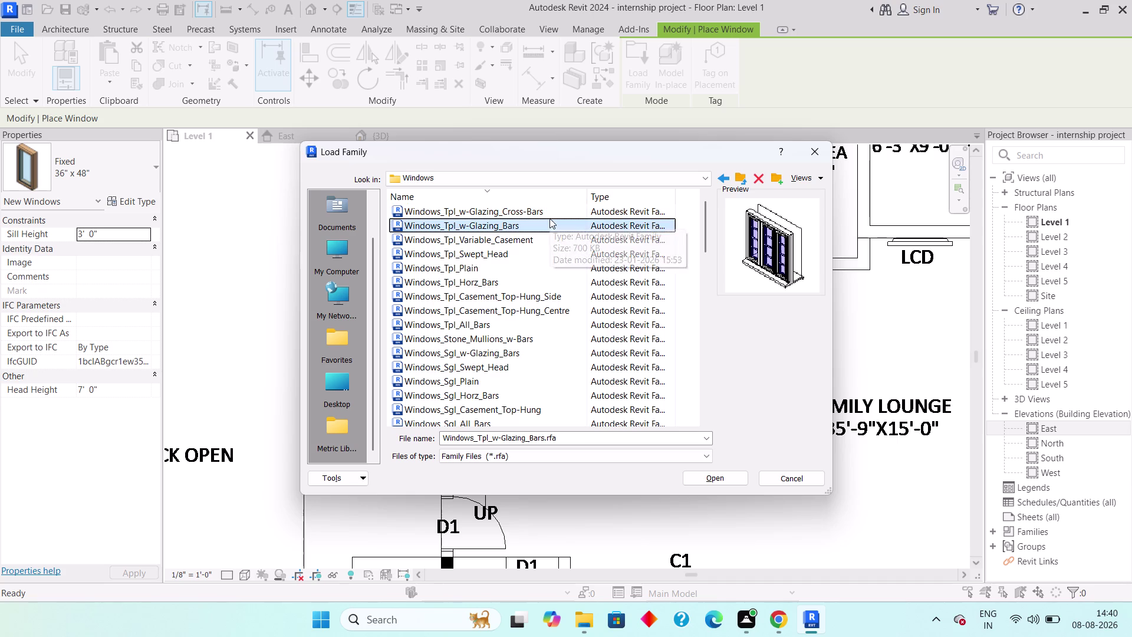
key(Down)
key(Down)
key(Down)
key(Down)
key(Down)
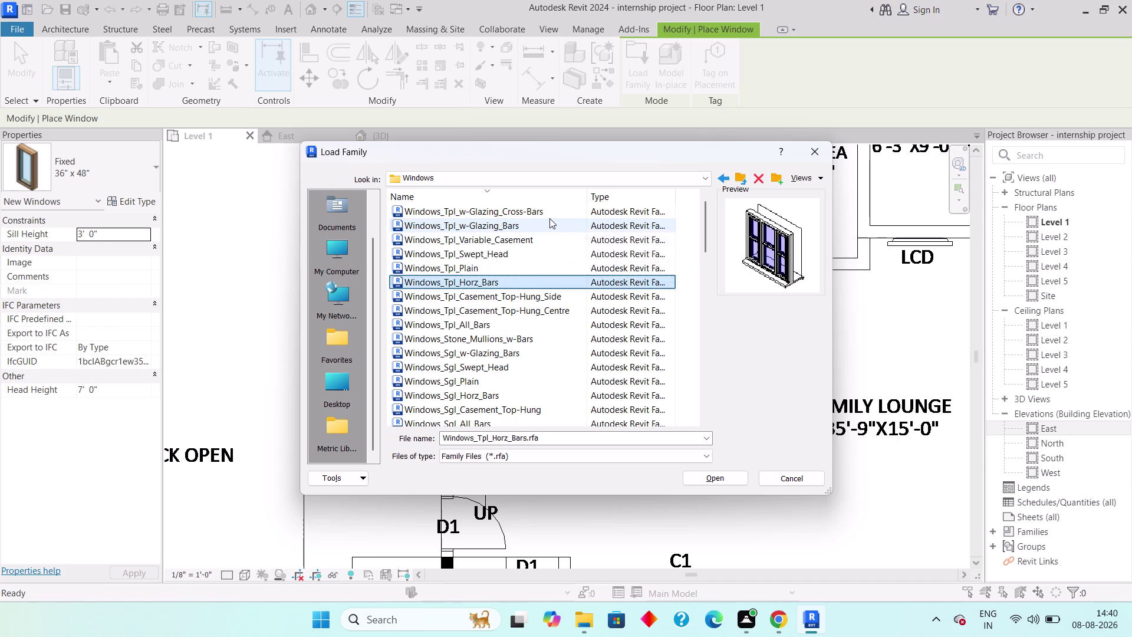
key(Up)
key(Up)
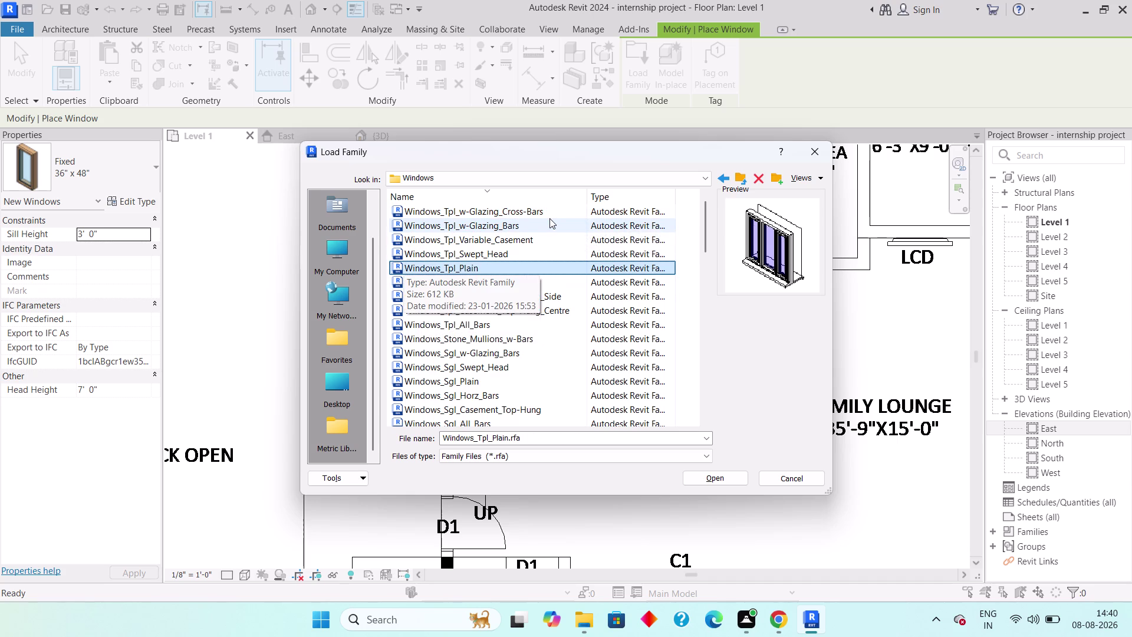
Preview the remaining window families, from stone mullions down to the bay and arched windows.
key(Down)
key(Down)
key(Down)
key(Down)
key(Down)
key(Down)
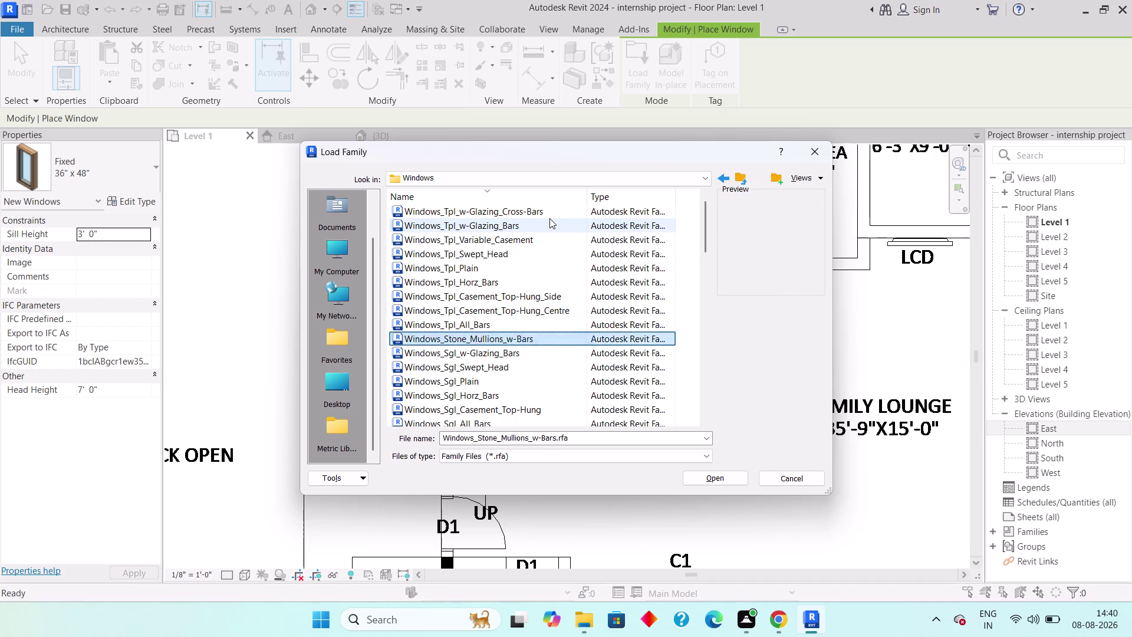
key(Down)
key(Down)
key(Down)
key(Down)
key(Down)
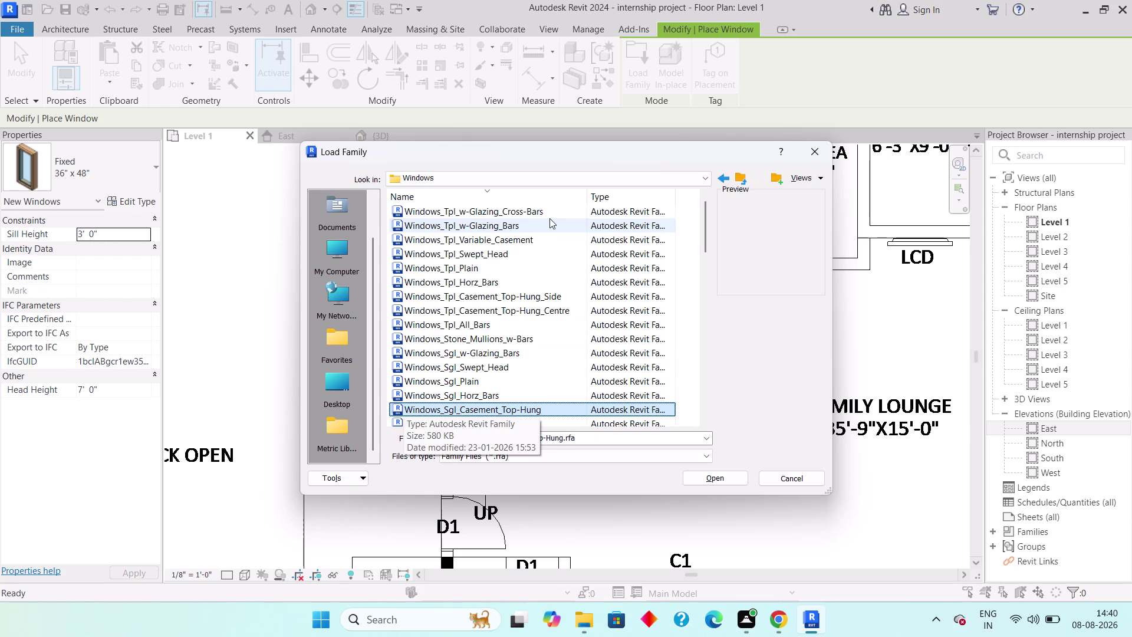
key(Down)
key(Down)
key(Down)
key(Down)
key(Down)
key(Down)
key(Down)
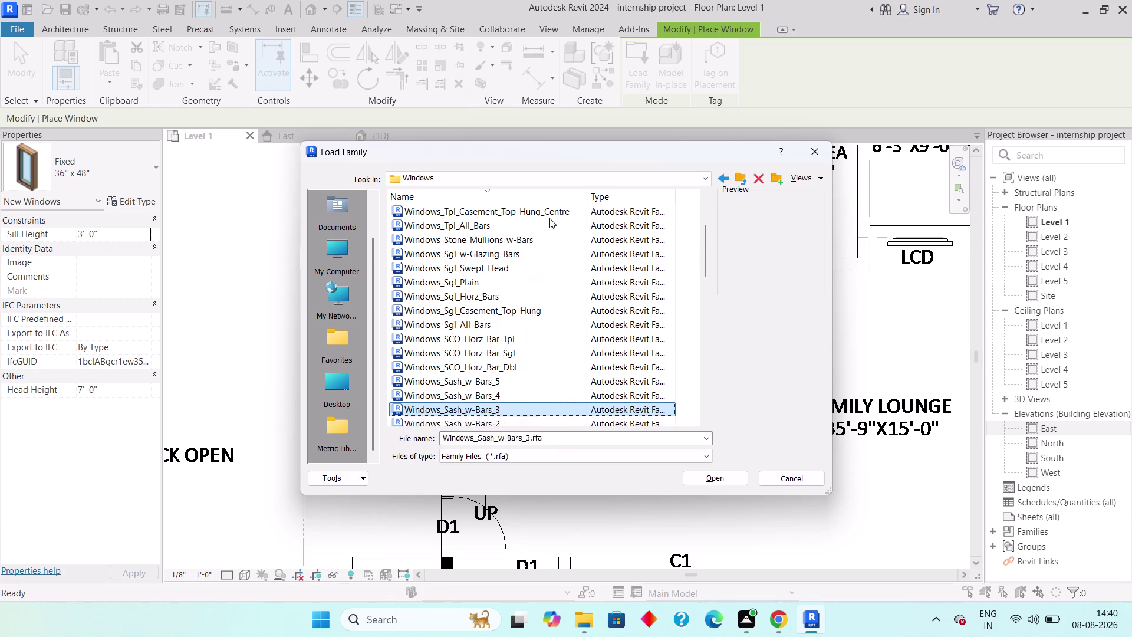
key(Down)
key(Down)
key(Down)
key(Down)
key(Down)
key(Down)
key(Down)
key(Down)
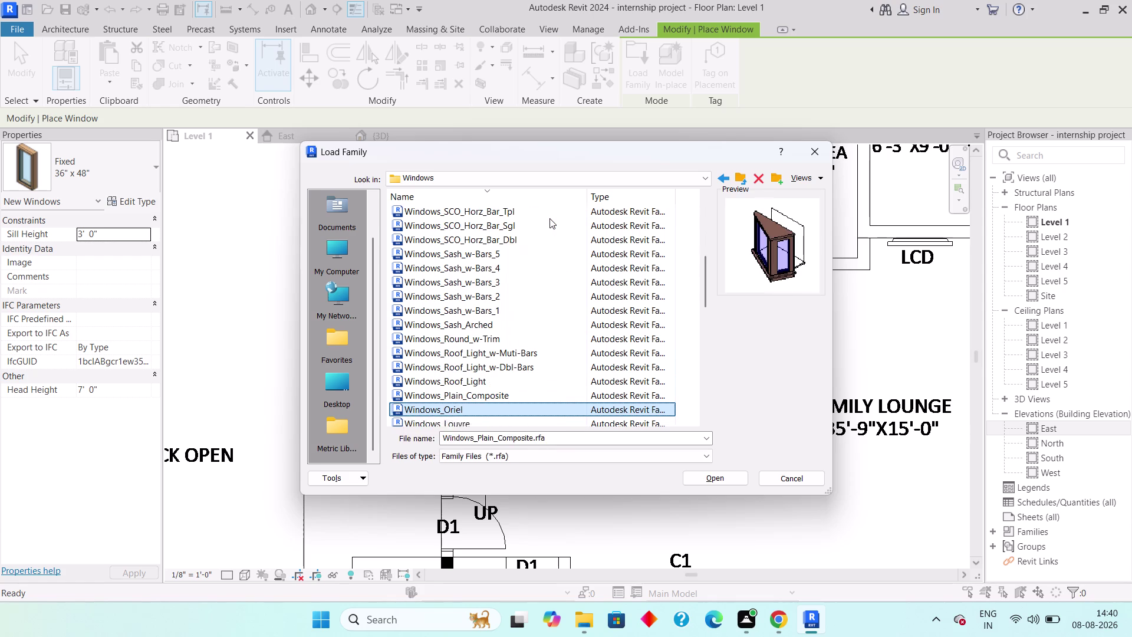
key(Down)
key(Down)
key(Down)
key(Down)
key(Down)
key(Down)
key(Down)
key(Down)
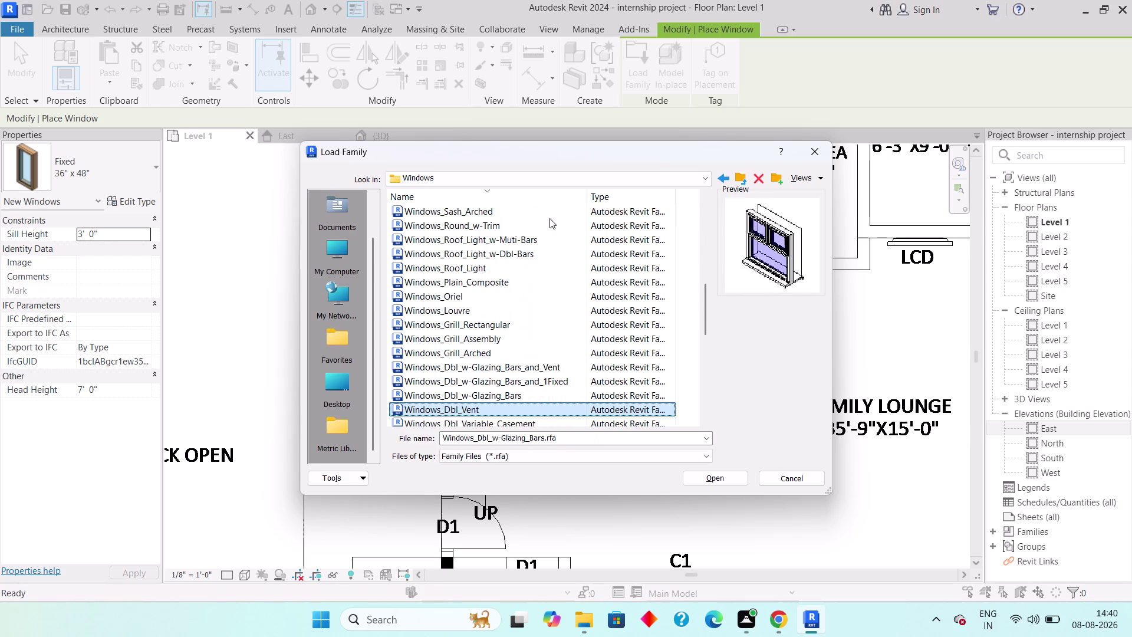
key(Down)
key(Down)
key(Down)
key(Up)
key(Up)
key(Down)
key(Down)
key(Down)
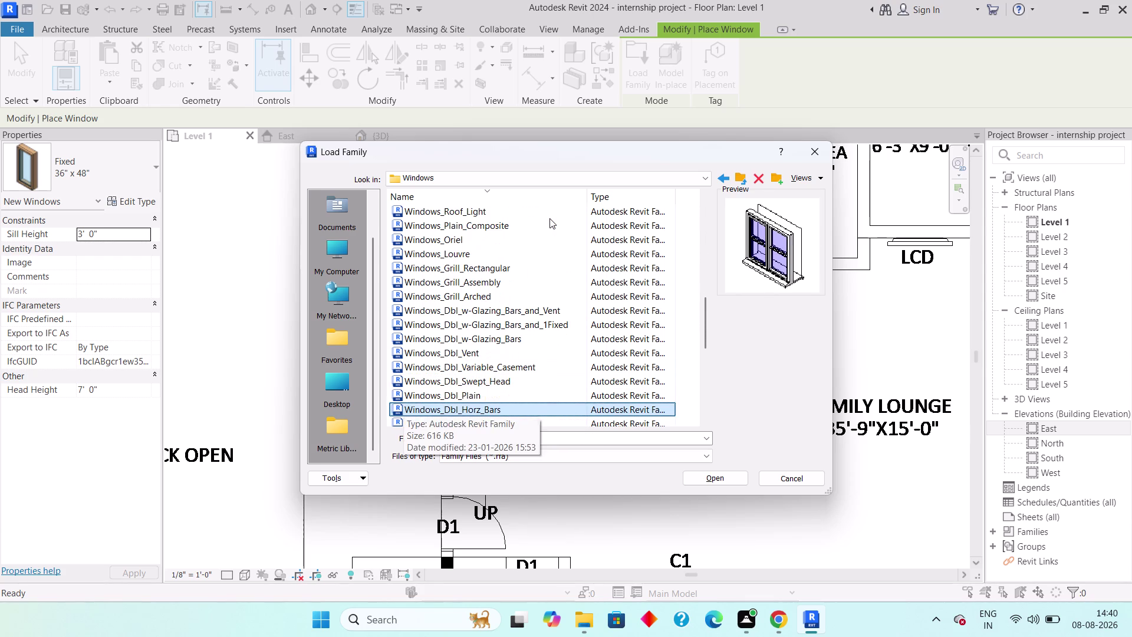
key(Down)
key(Down)
key(Down)
key(Down)
key(Down)
key(Up)
key(Up)
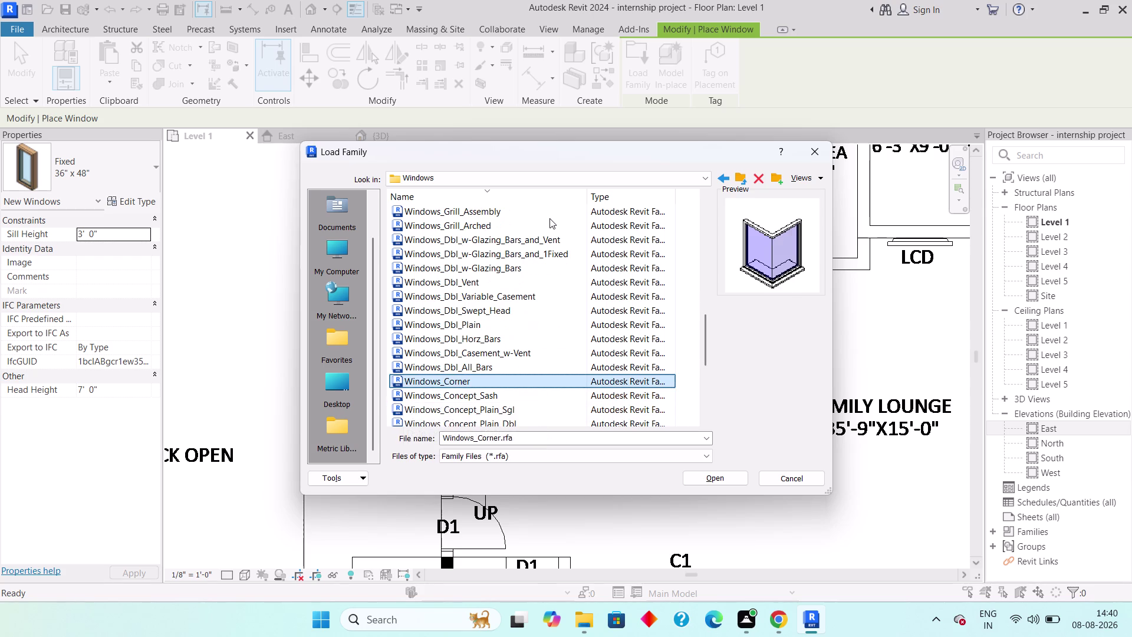
key(Down)
key(Down)
key(Down)
key(Down)
key(Down)
key(Down)
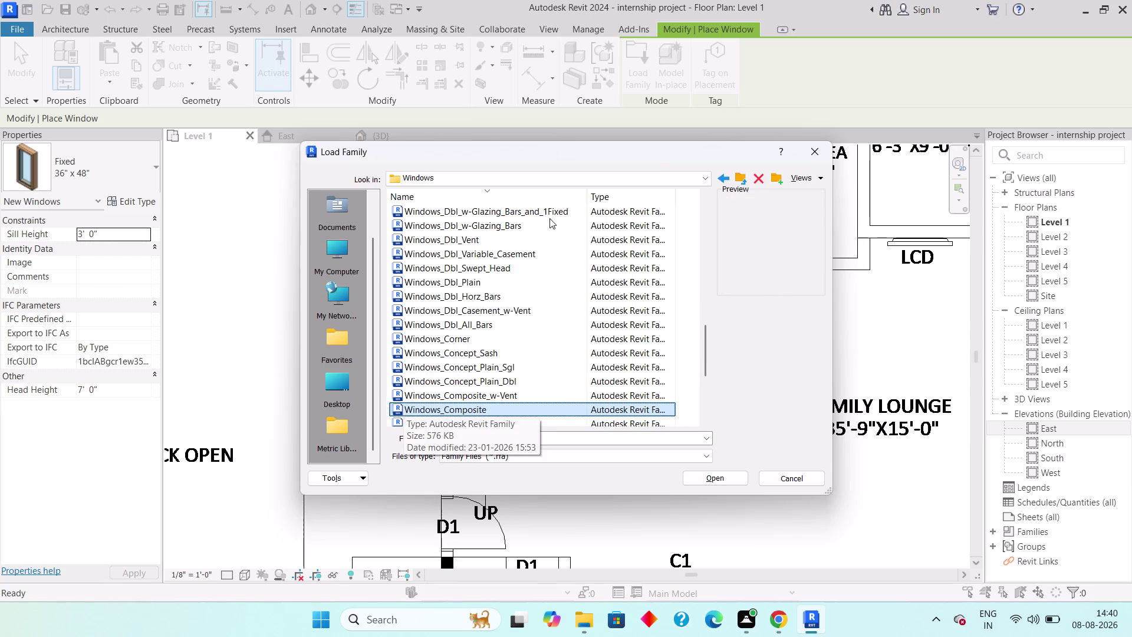
key(Down)
key(Down)
key(Down)
key(Down)
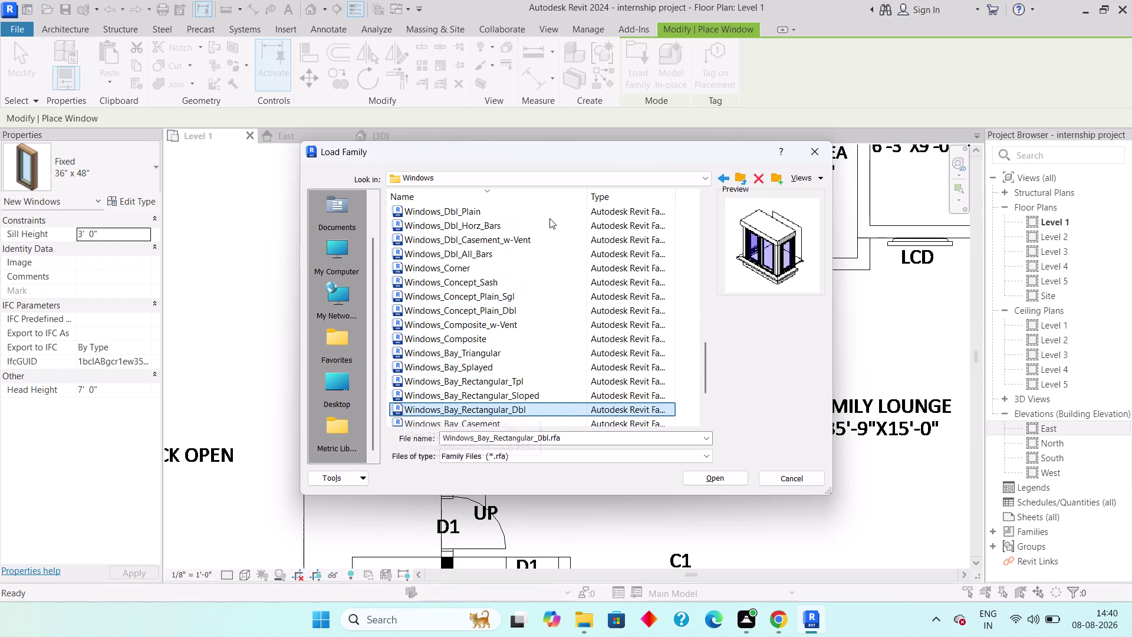
key(Down)
key(Down)
key(Down)
key(Down)
key(Down)
key(Down)
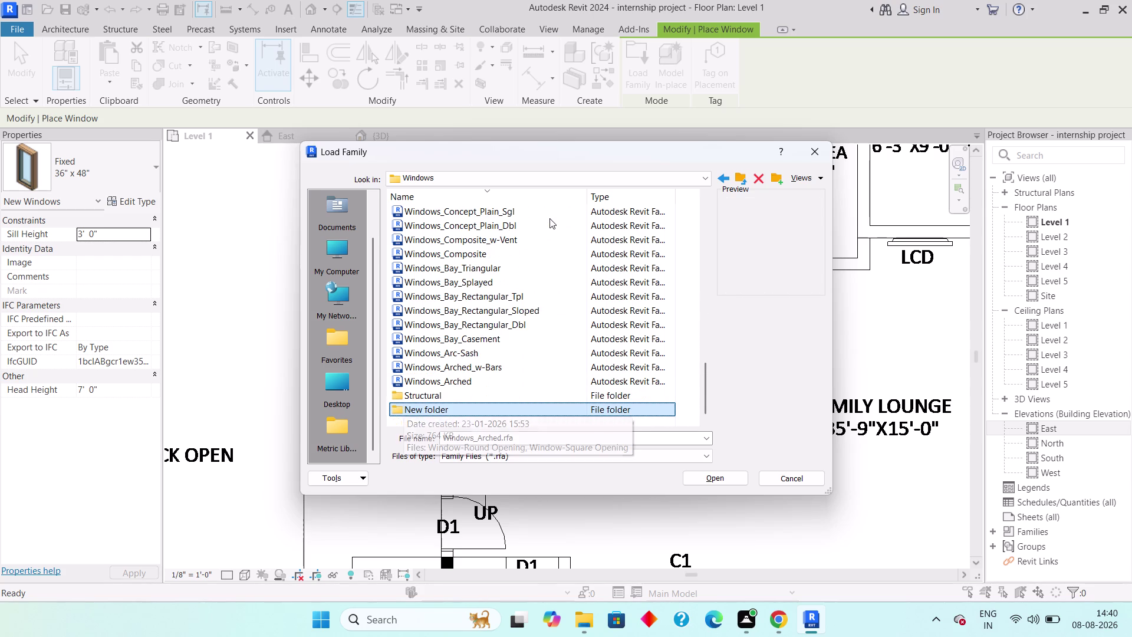
key(Down)
key(Up)
key(Up)
key(Up)
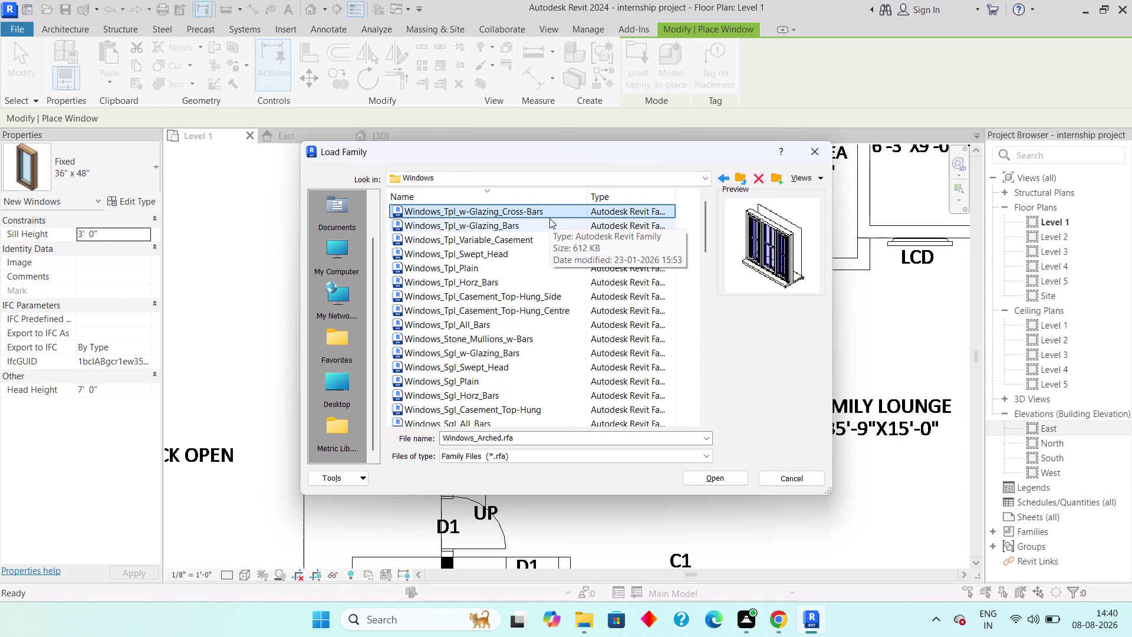
Return to the triple window families and load Windows_Tpl_Plain.
key(Down)
key(Down)
key(Up)
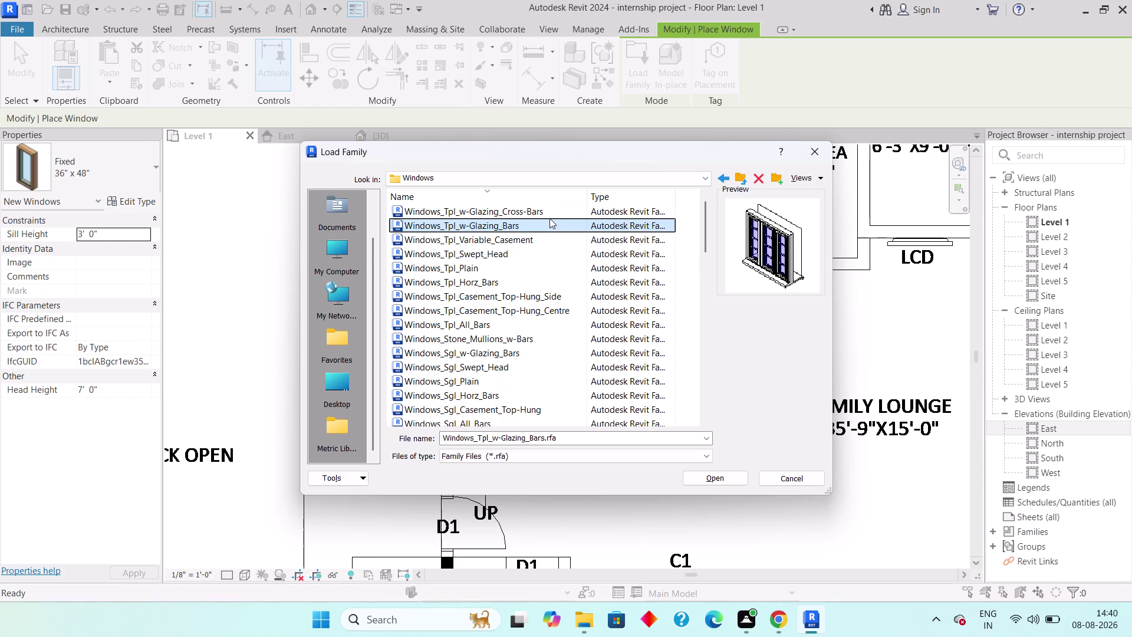
key(Down)
key(Down)
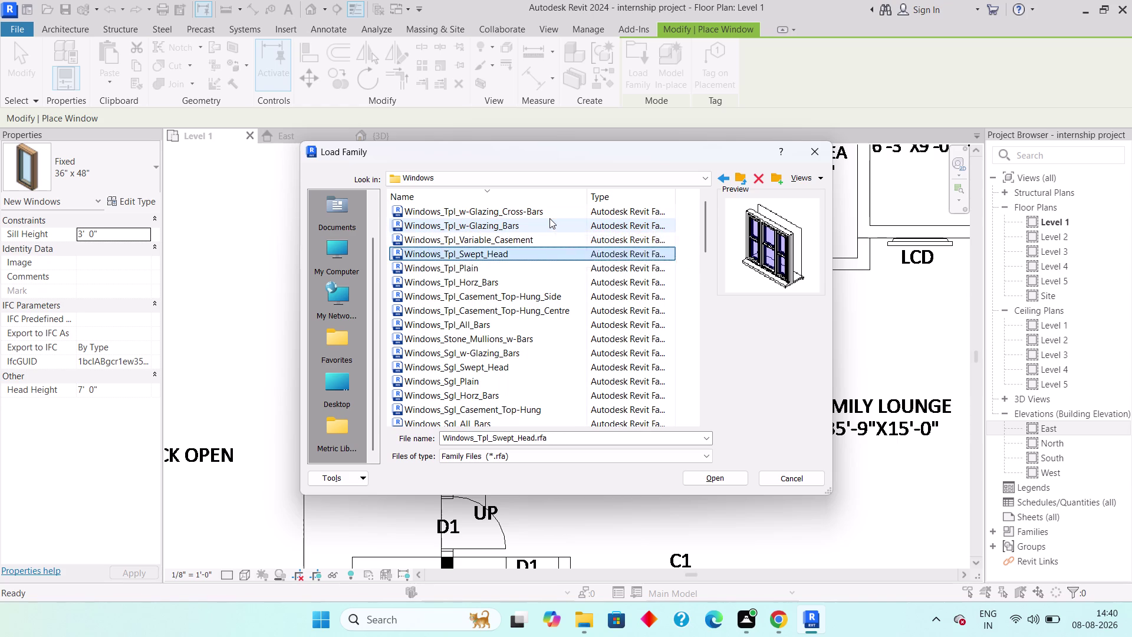
key(Down)
key(Up)
key(Down)
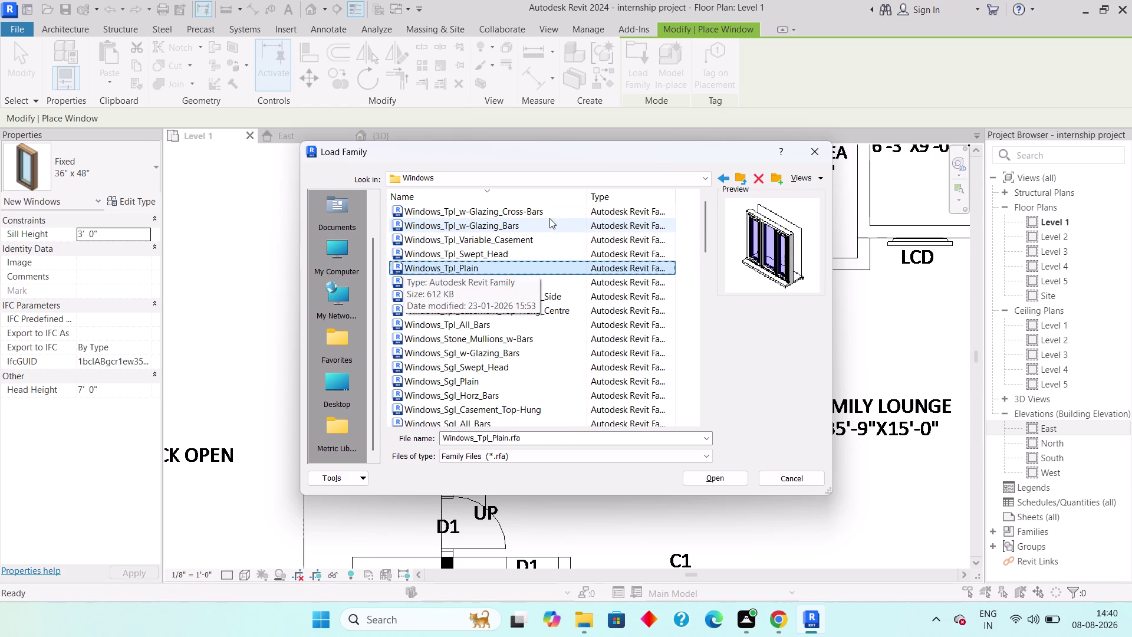
click(724, 478)
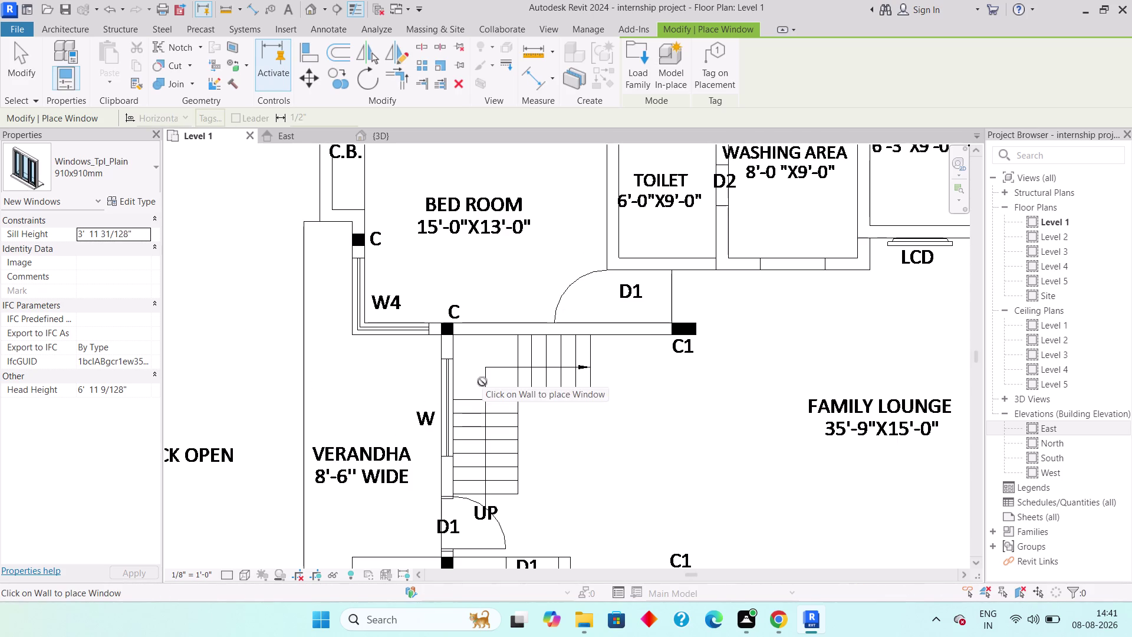
In Windows_Tpl_Plain's type settings, duplicate the 910x910mm type.
click(136, 202)
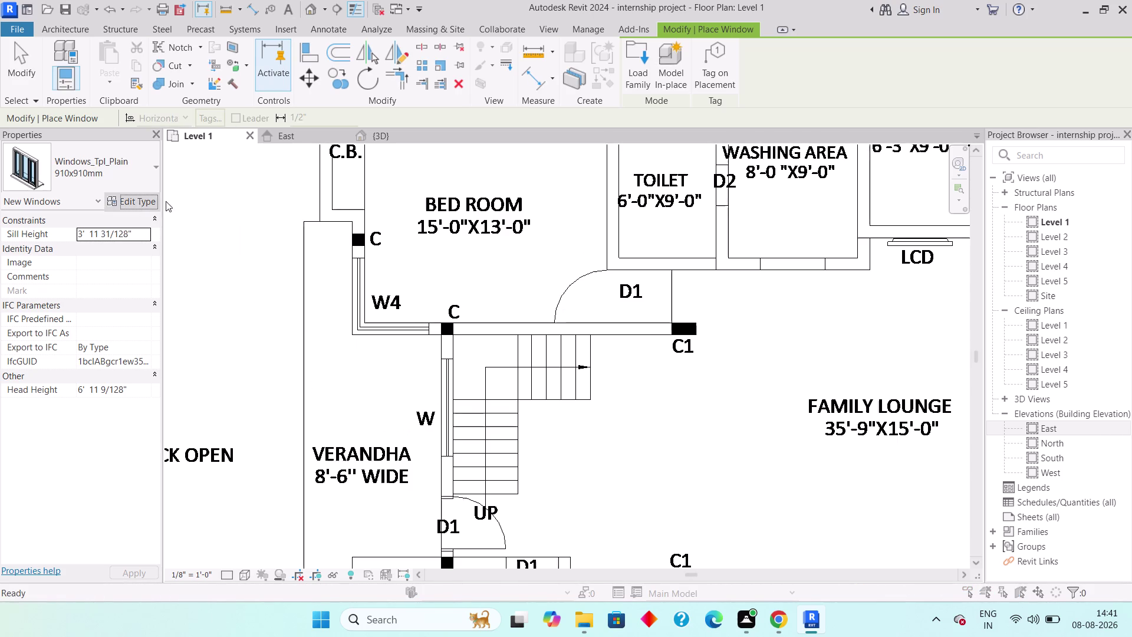
click(949, 134)
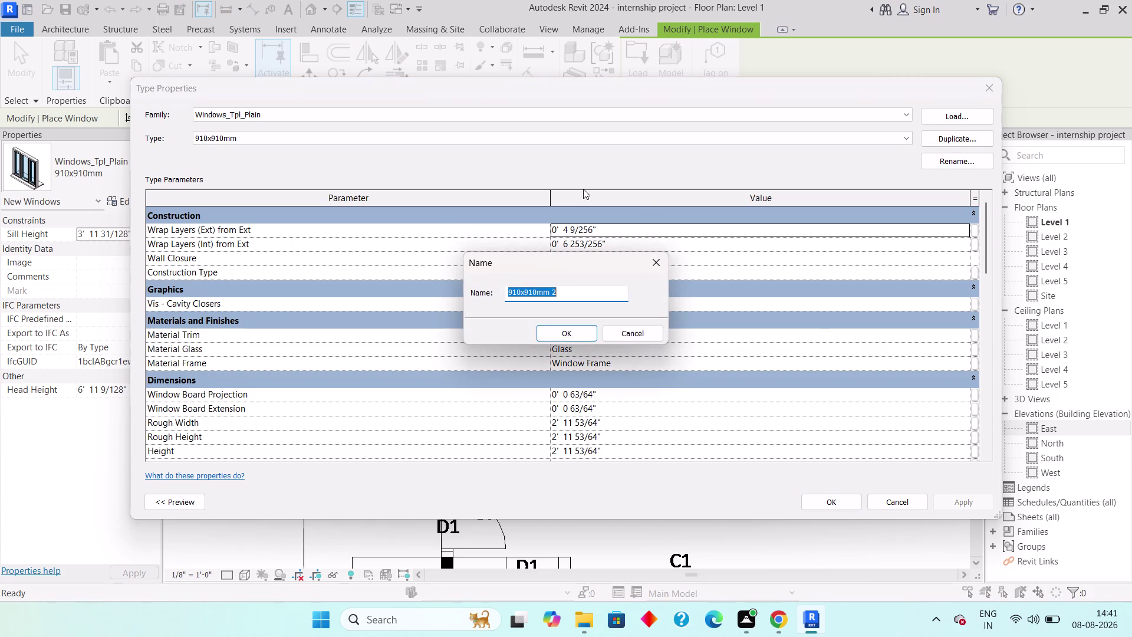
Replace the suggested name with 'Window 6'X4'' and confirm the new window type.
click(579, 294)
click(579, 294)
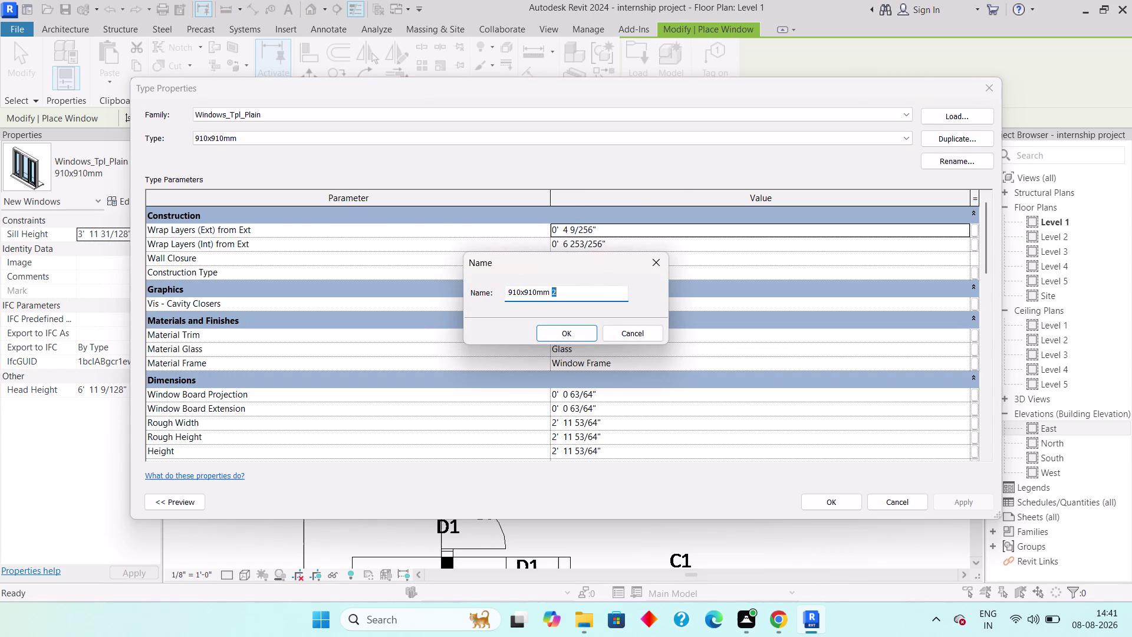
drag(579, 294, 489, 307)
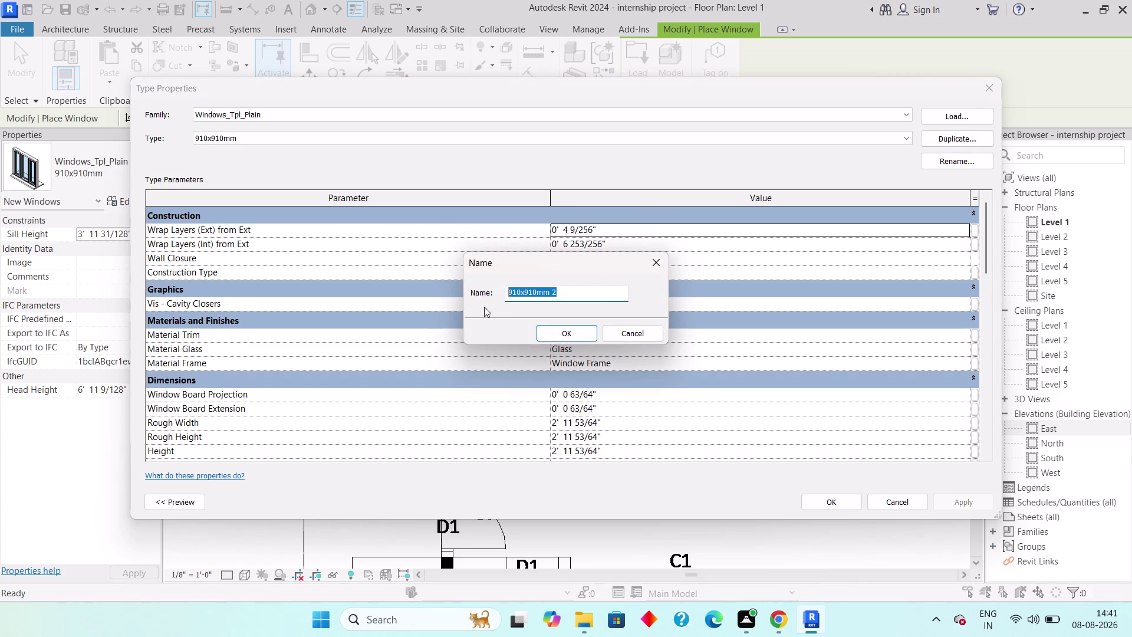
key(shift+w)
text(in)
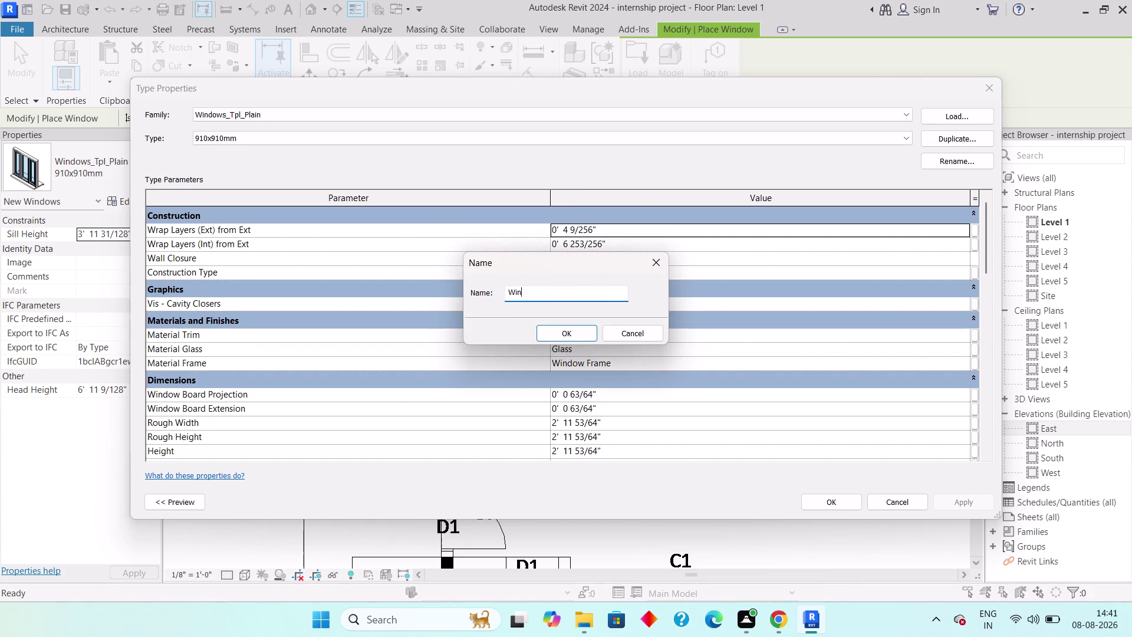
text(ow)
key(space)
key(BackSpace)
key(BackSpace)
key(BackSpace)
text(d)
text(wo)
key(BackSpace)
key(BackSpace)
text(ow)
key(space)
key(6)
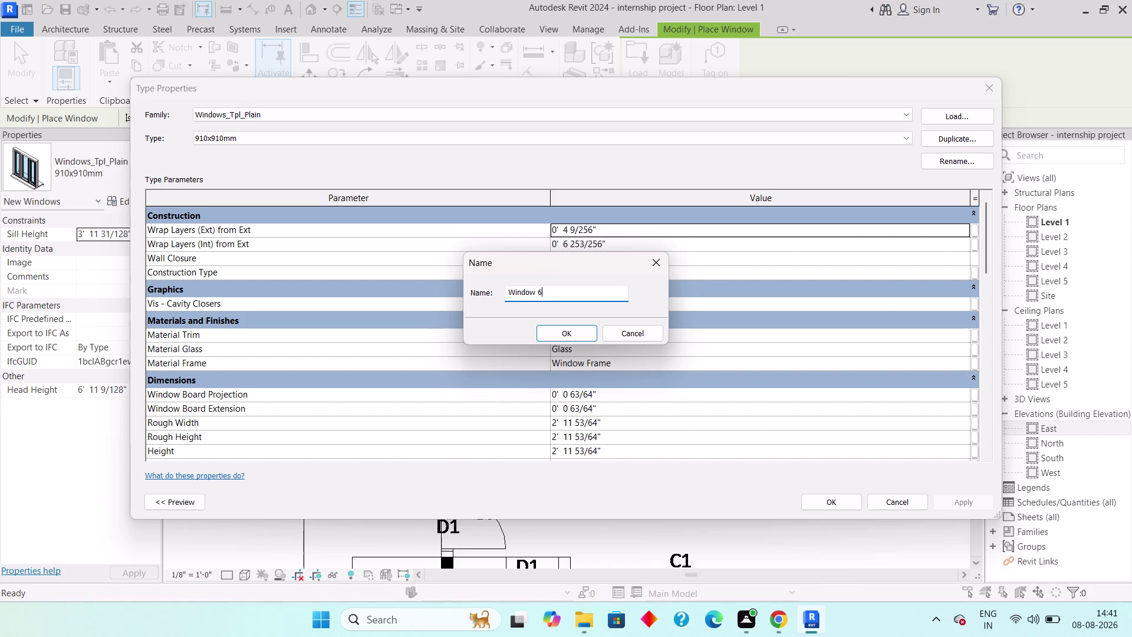
key(apostrophe)
key(shift+x)
text(4')
click(561, 326)
scroll(down, 3)
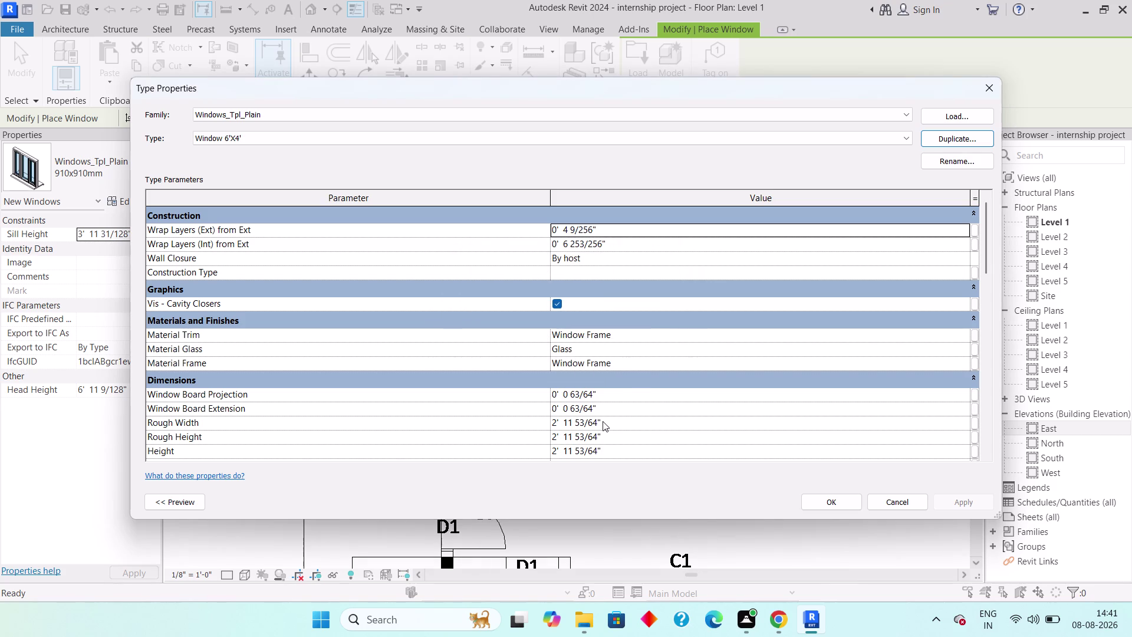
Set the Window 6'X4' type's Rough Width to 6'.
scroll(down, 3)
scroll(down, 3)
scroll(up, 3)
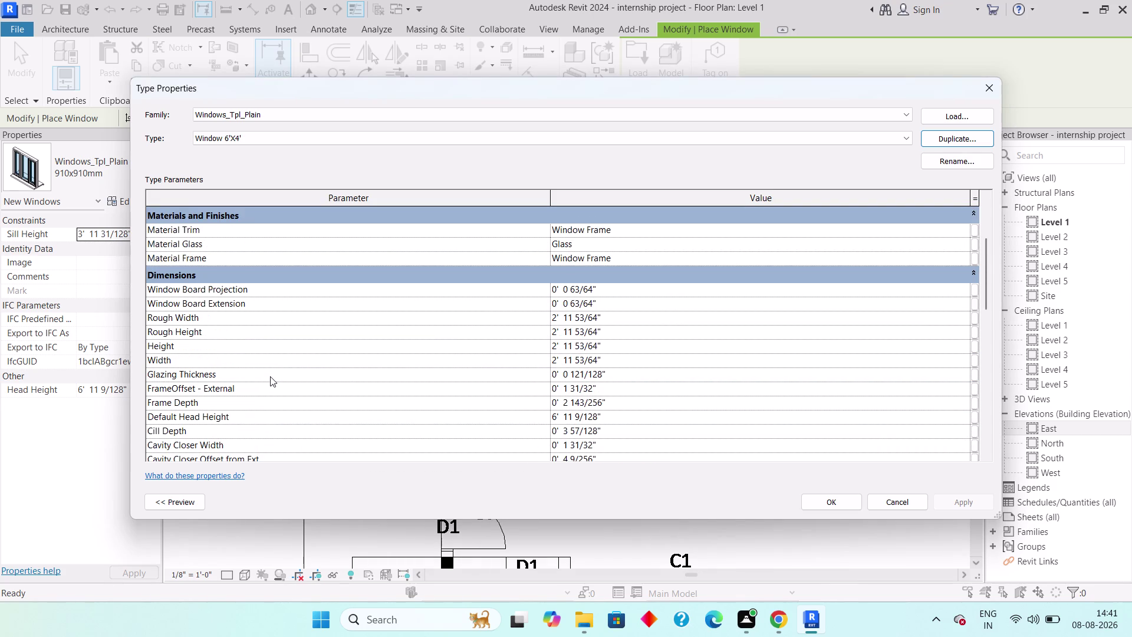
scroll(down, 3)
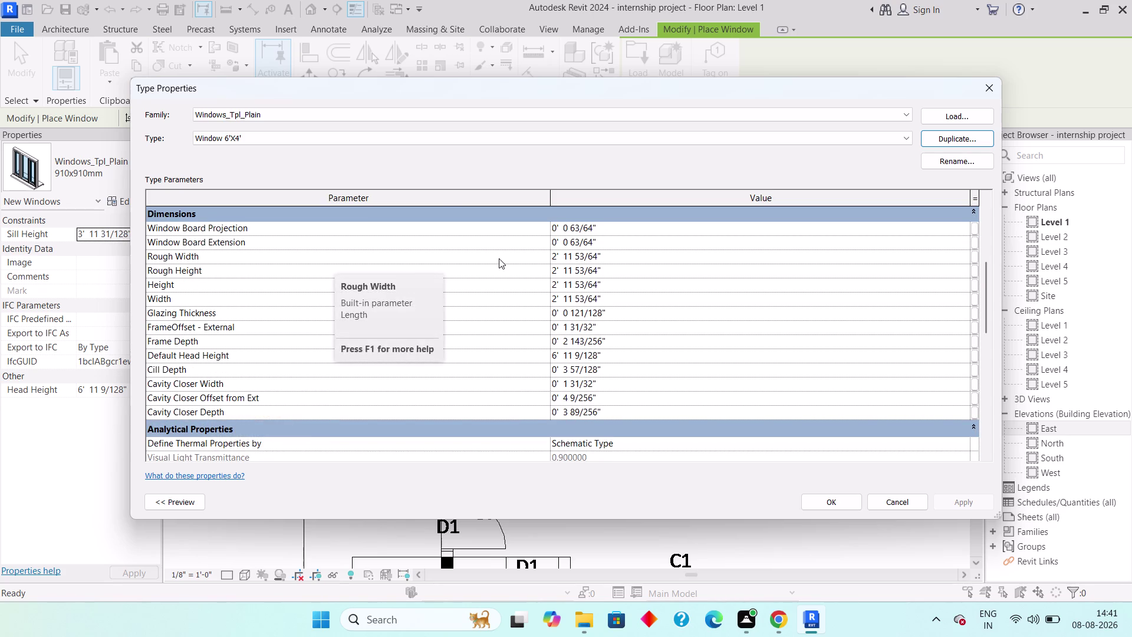
click(614, 253)
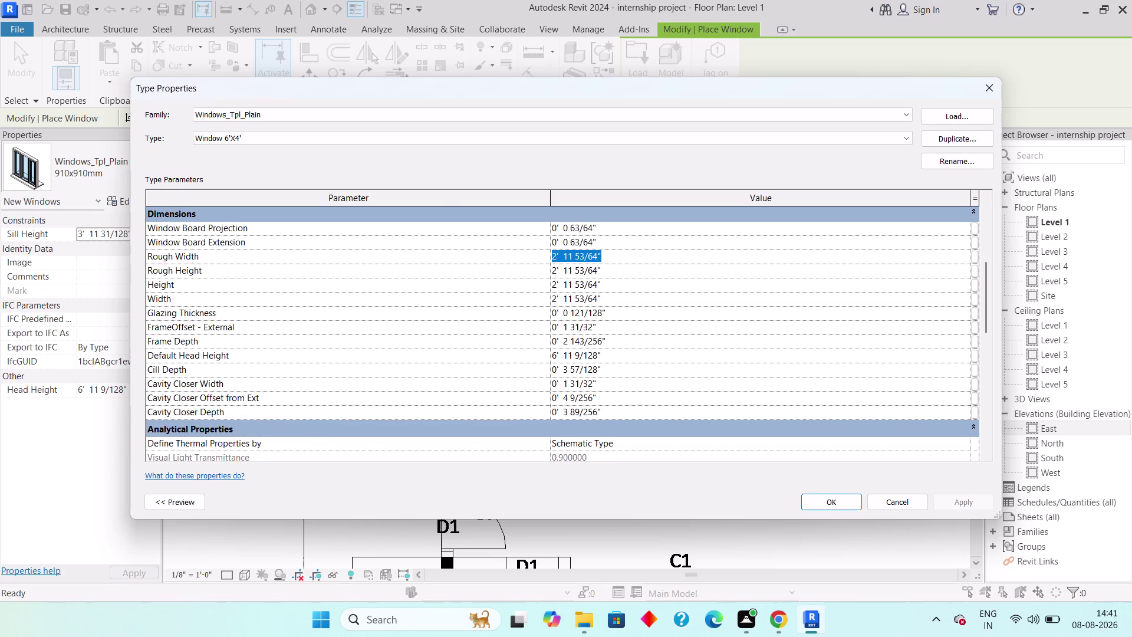
key(6)
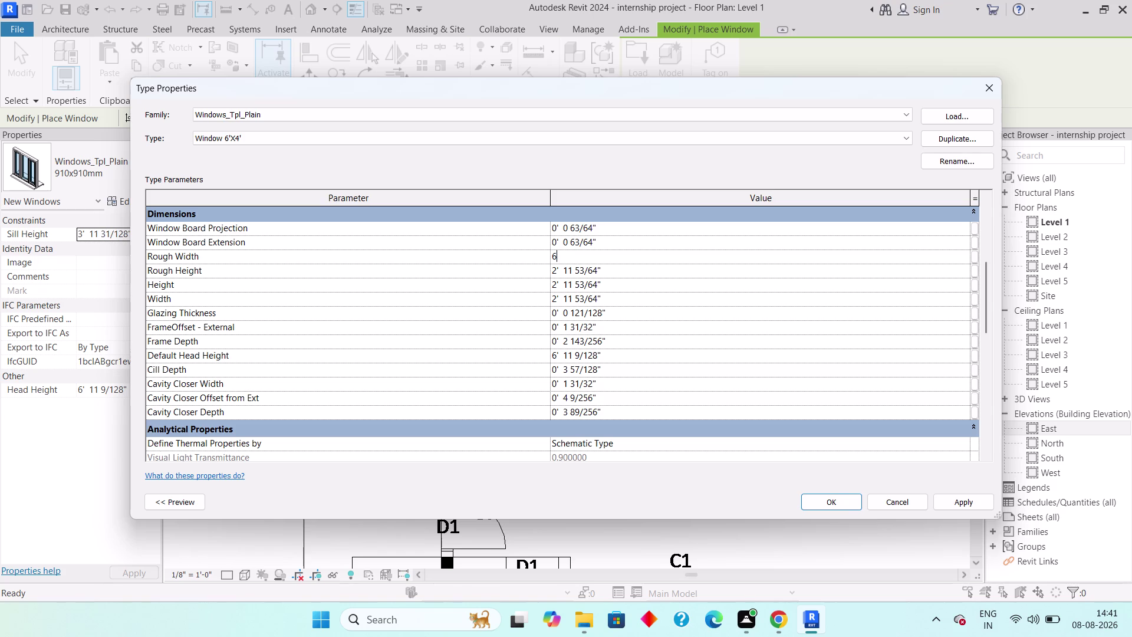
key(apostrophe)
key(Return)
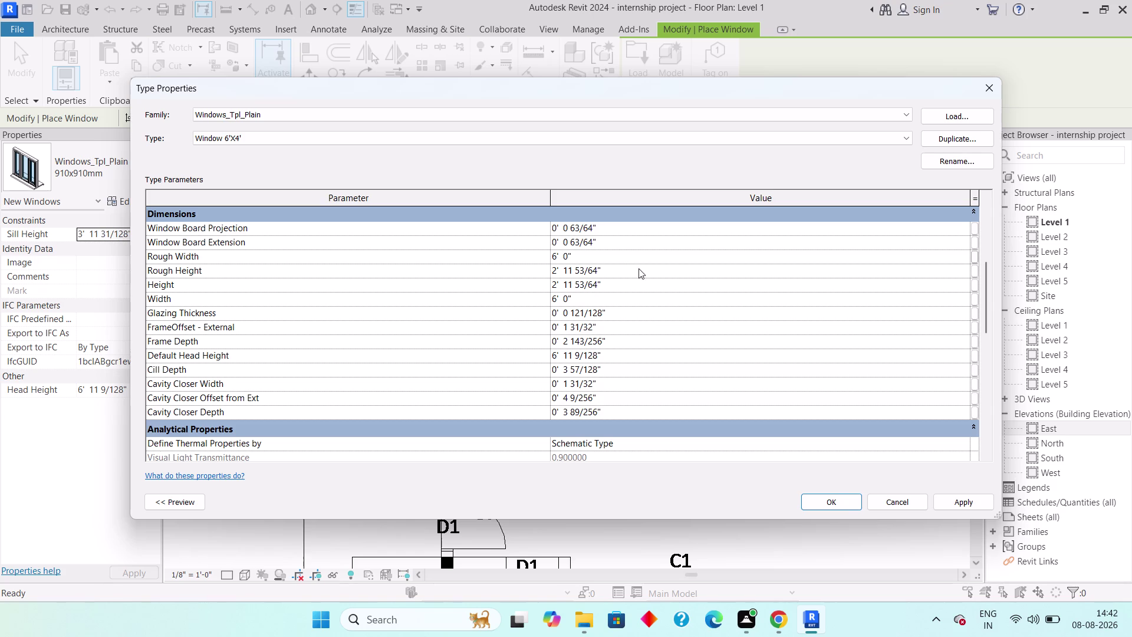
Set the Rough Height to 4'.
click(638, 268)
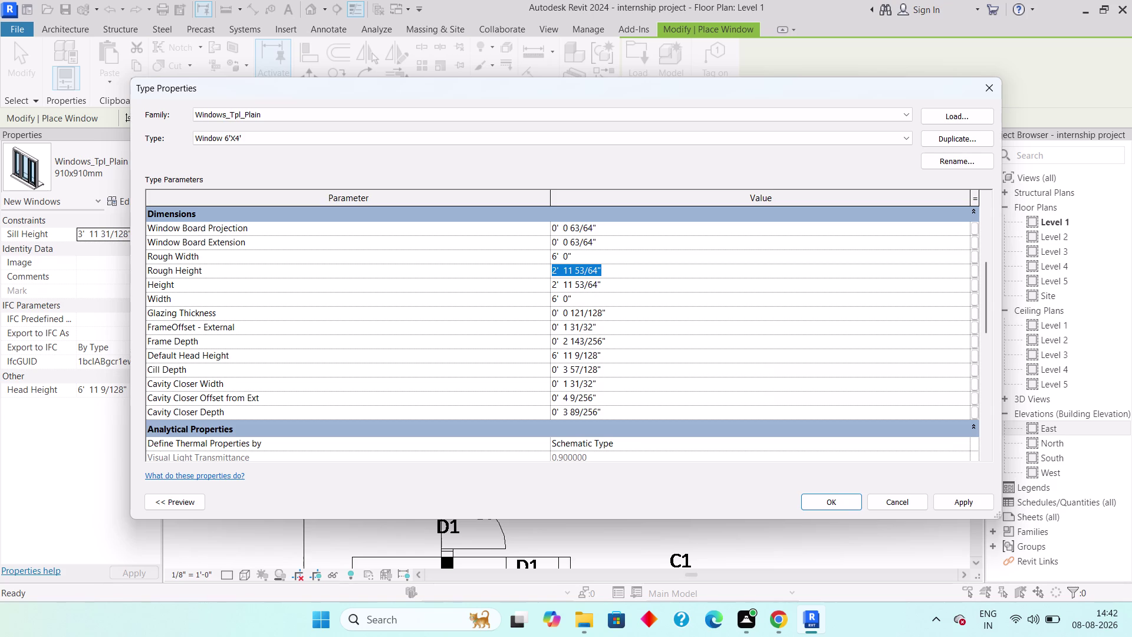
key(4)
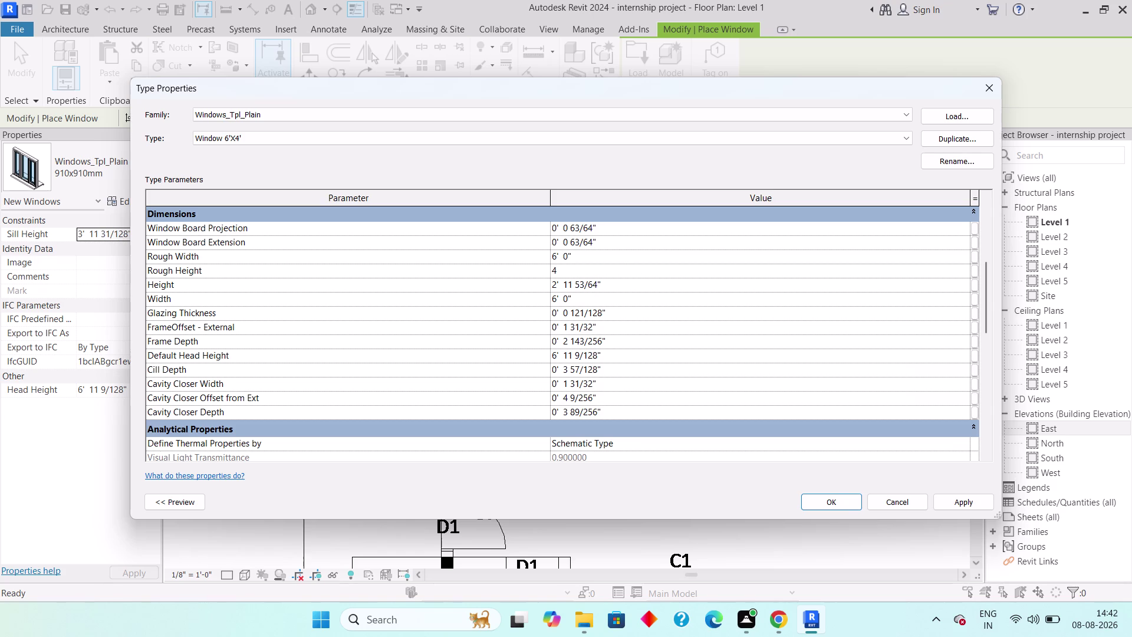
key(apostrophe)
key(Return)
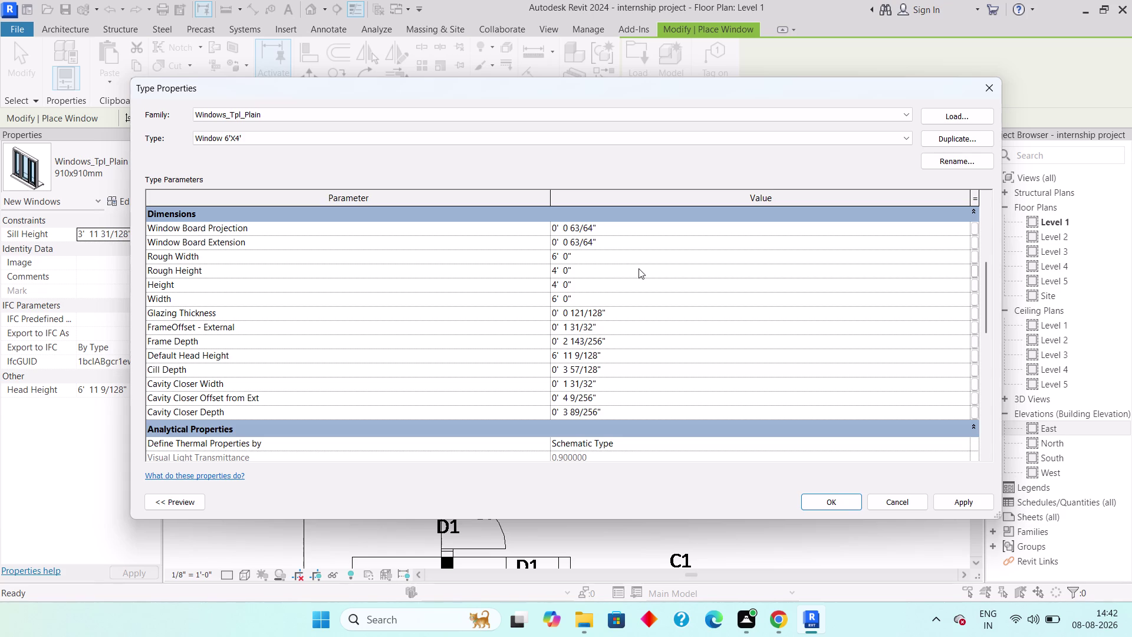